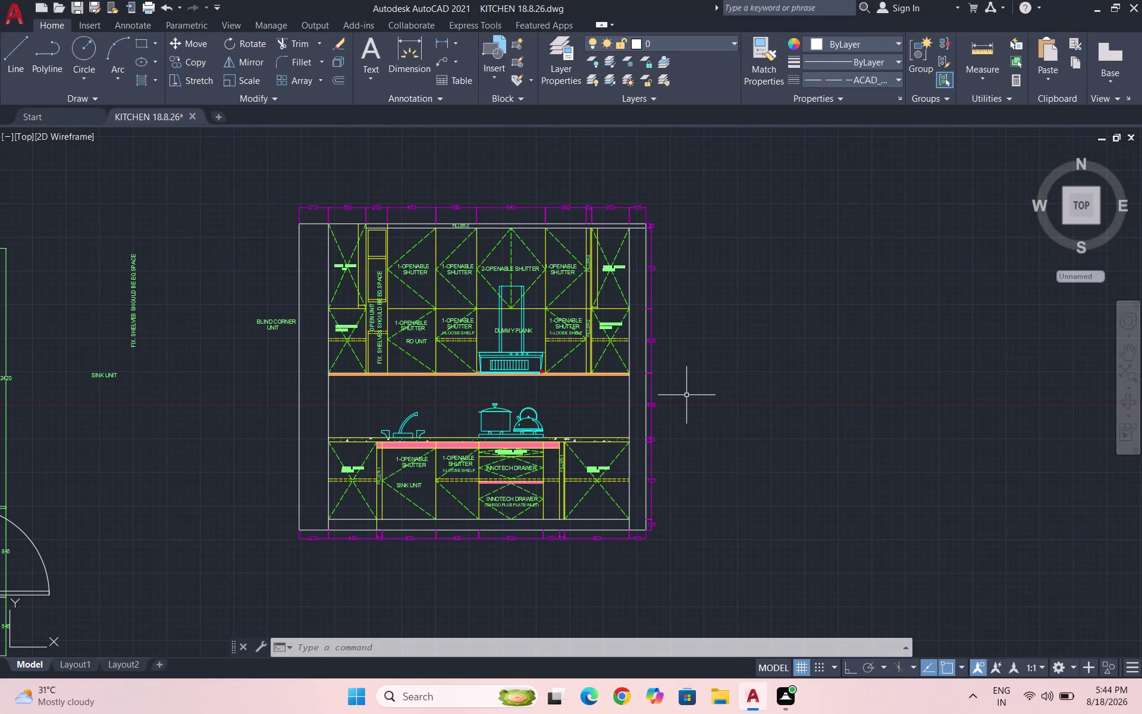
Replace the vertical shelf-spacing note's text with 'BPO - 2 TIER'.
scroll(up, 3)
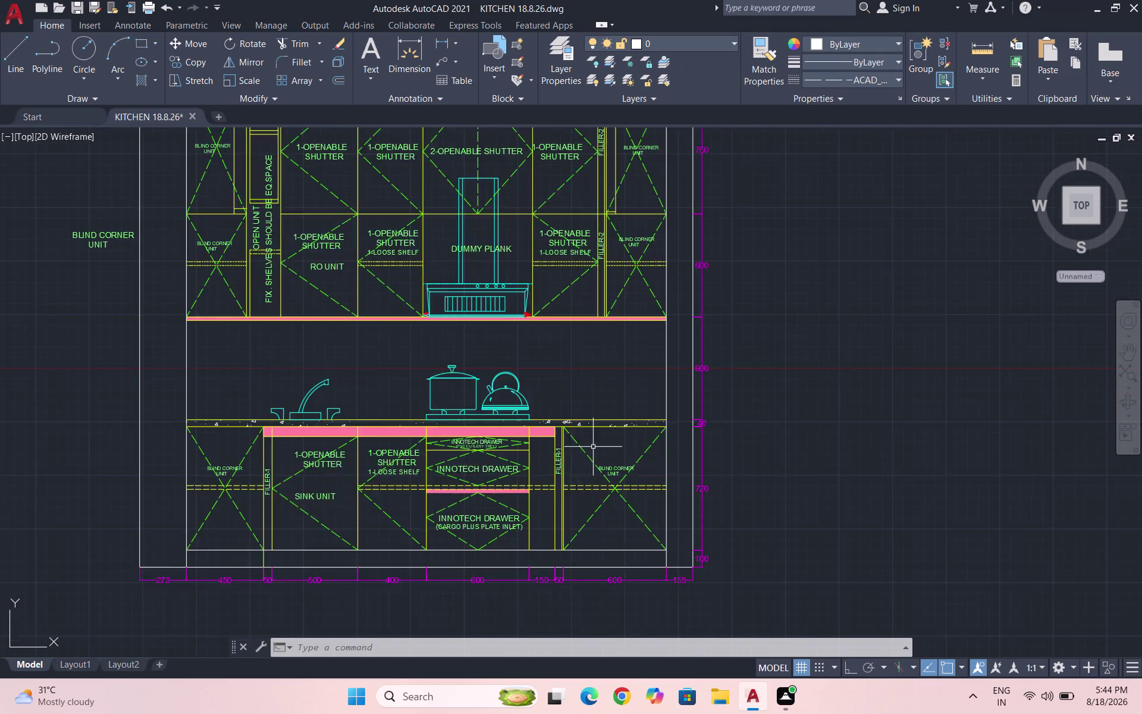
scroll(down, 3)
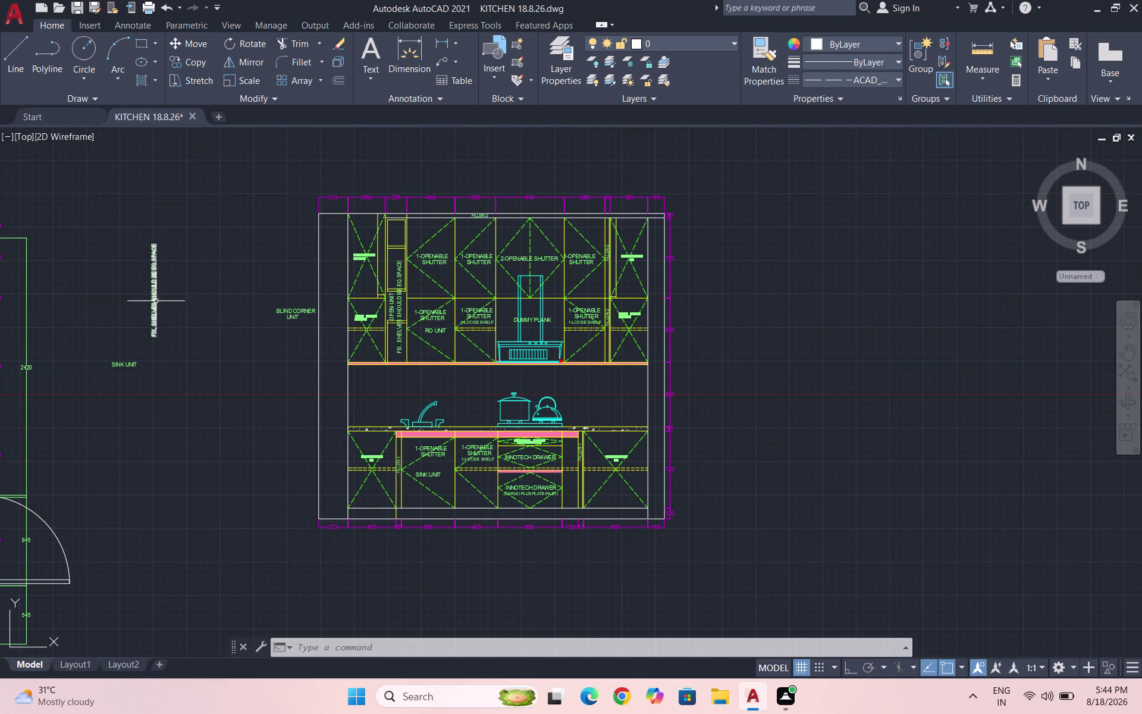
double_click(155, 300)
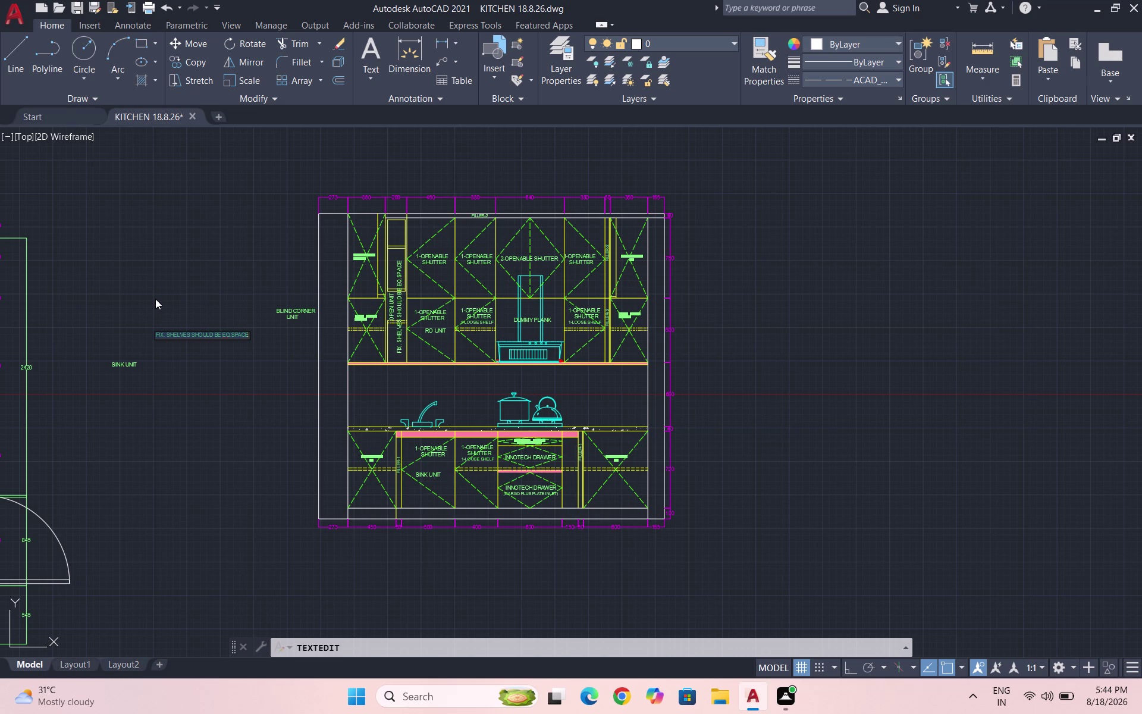
text(BPO)
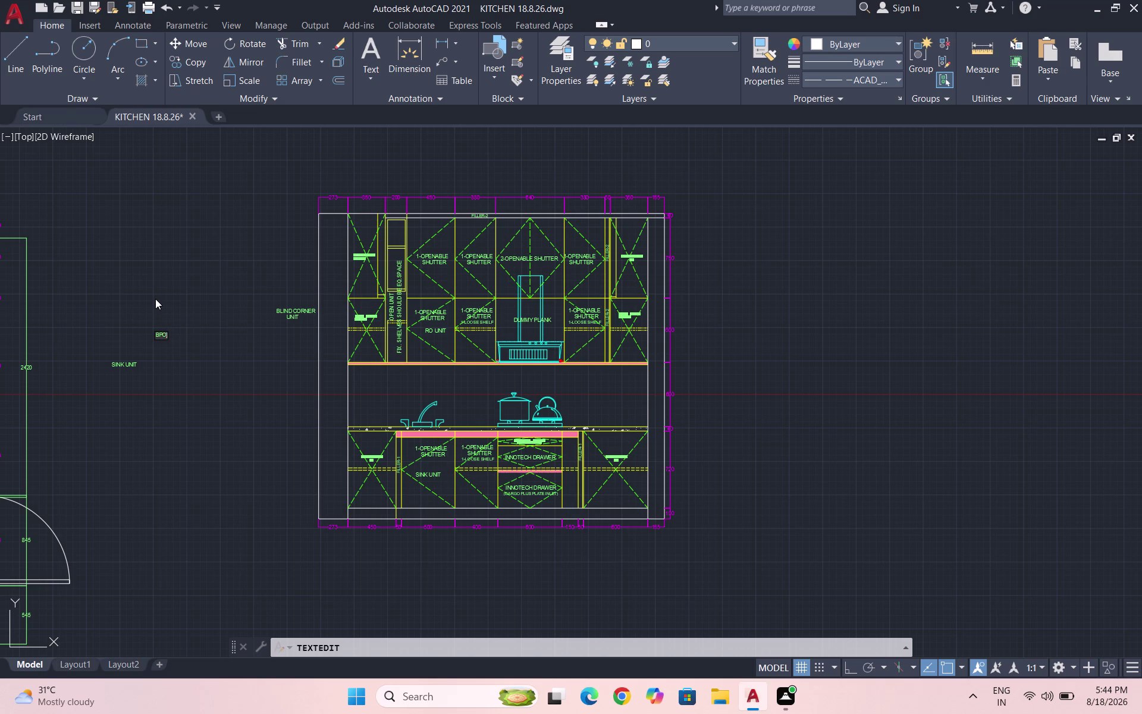
key(space)
text(- 2)
key(space)
text(TIER)
click(168, 362)
key(Escape)
Select the reworded note and start a COPY, then cancel it.
drag(173, 326, 160, 317)
click(122, 286)
text(C)
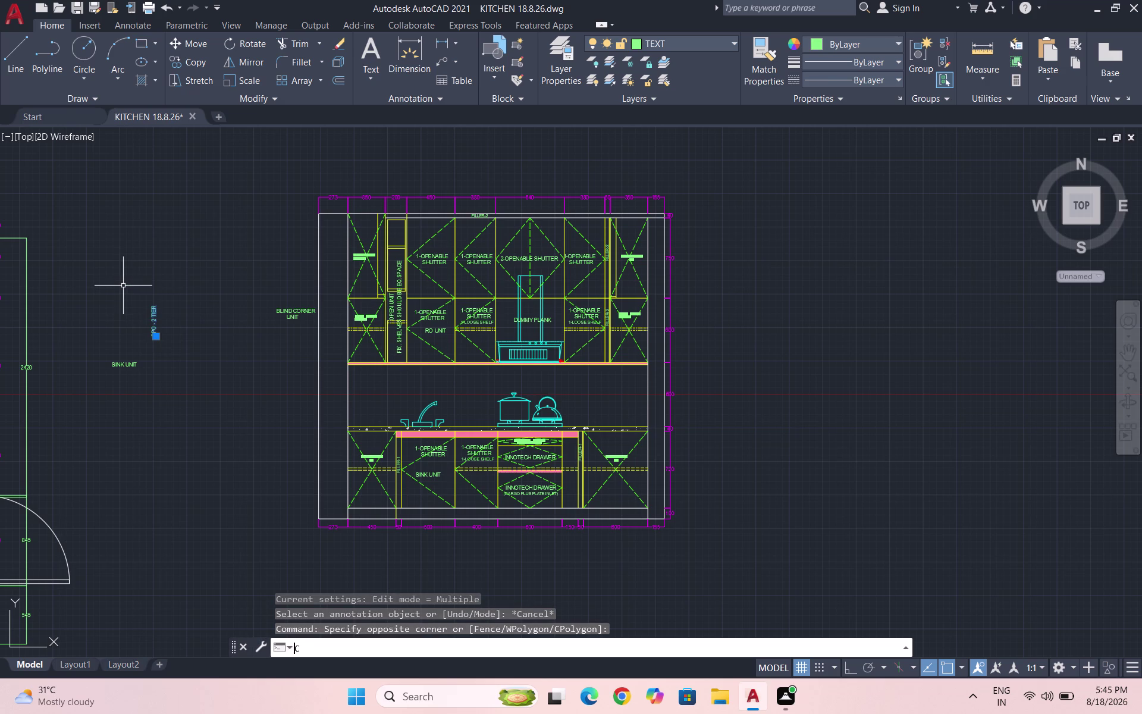
text(O)
key(Return)
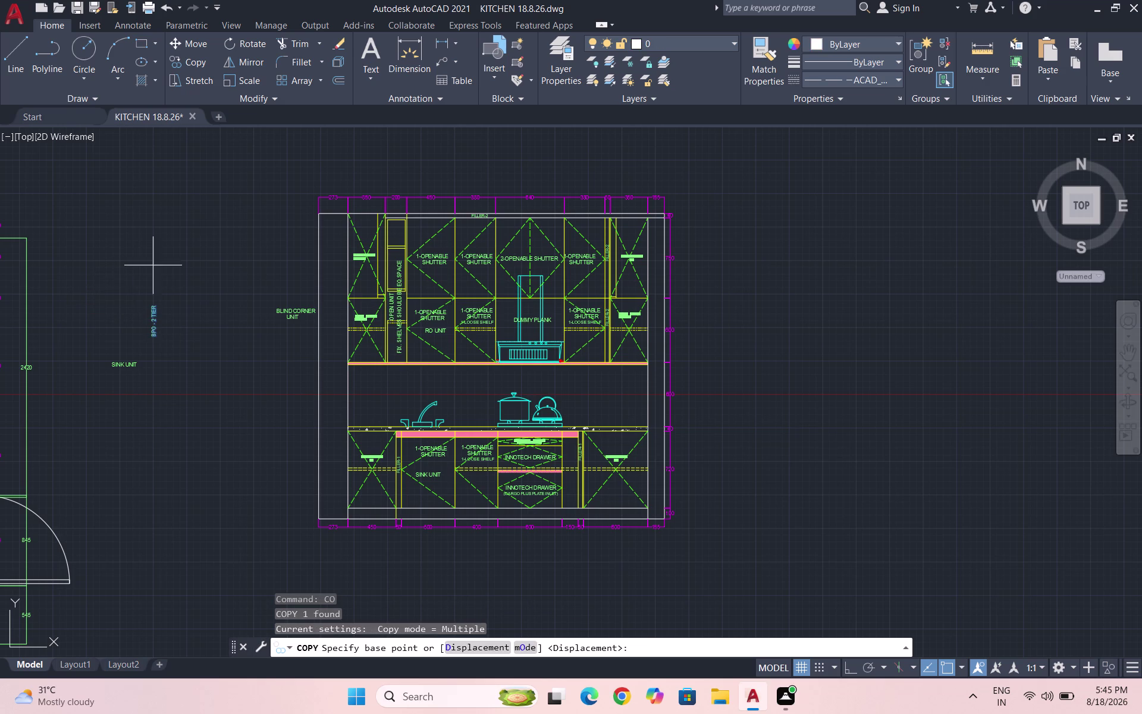
key(Escape)
key(Escape)
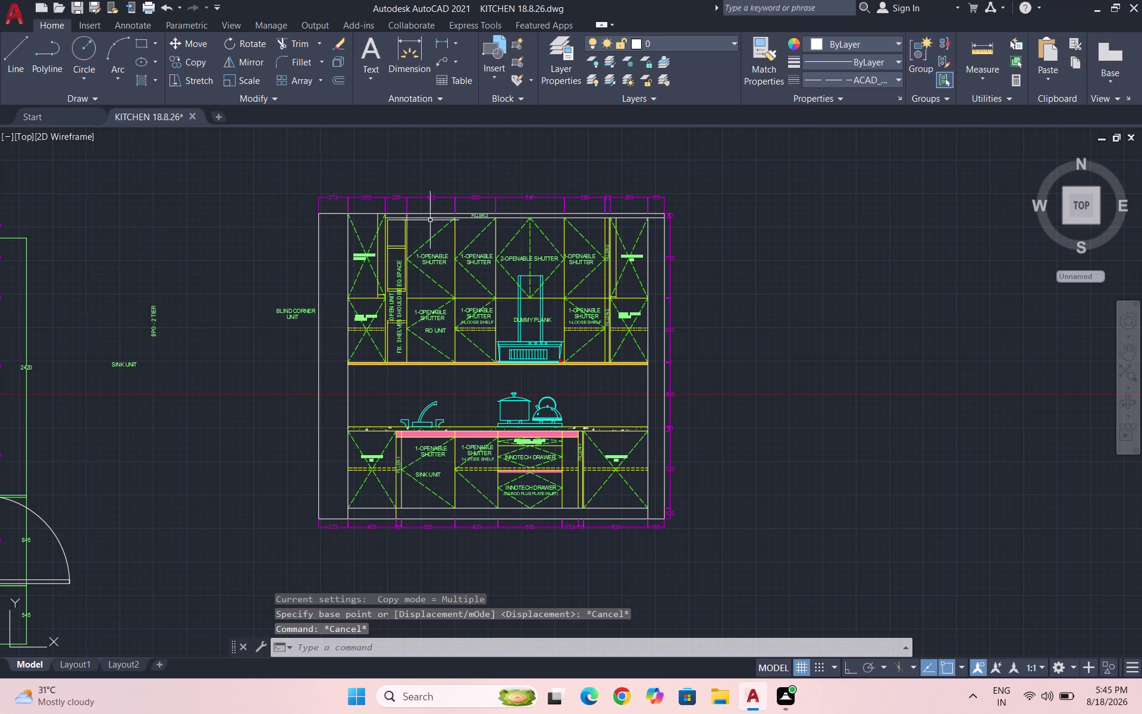
click(695, 42)
Make DOTS the current layer and start LINE, zoomed into the 150 gap.
click(683, 137)
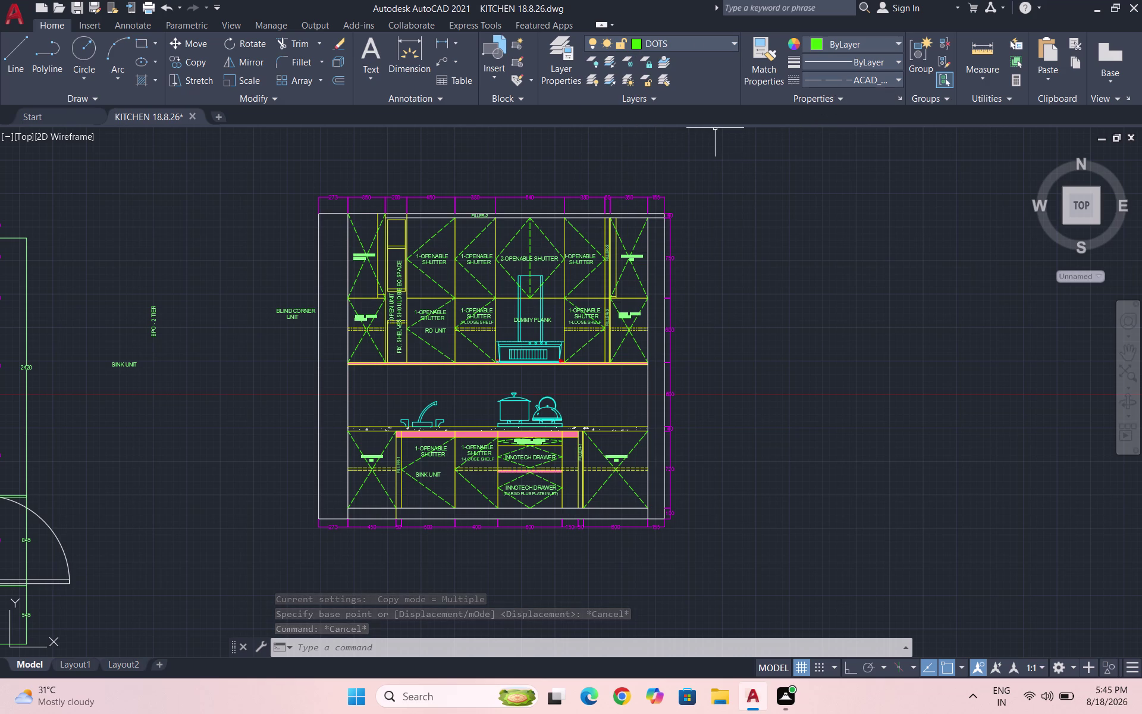
scroll(up, 3)
key(l)
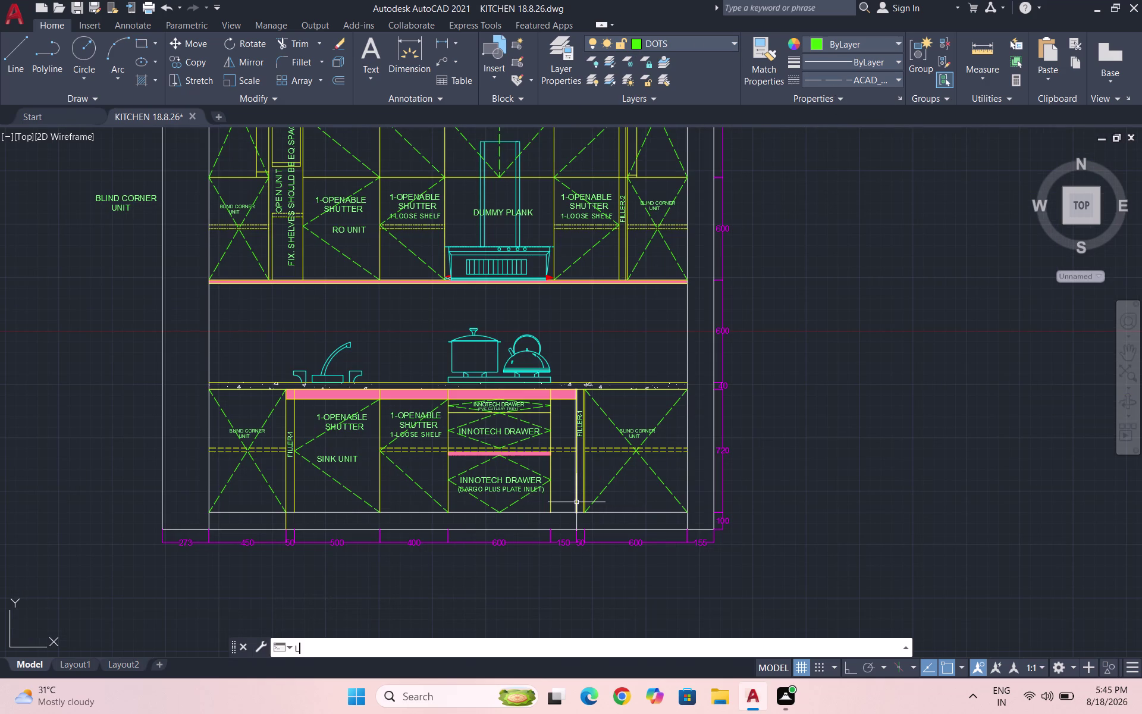
key(Return)
scroll(up, 3)
scroll(down, 3)
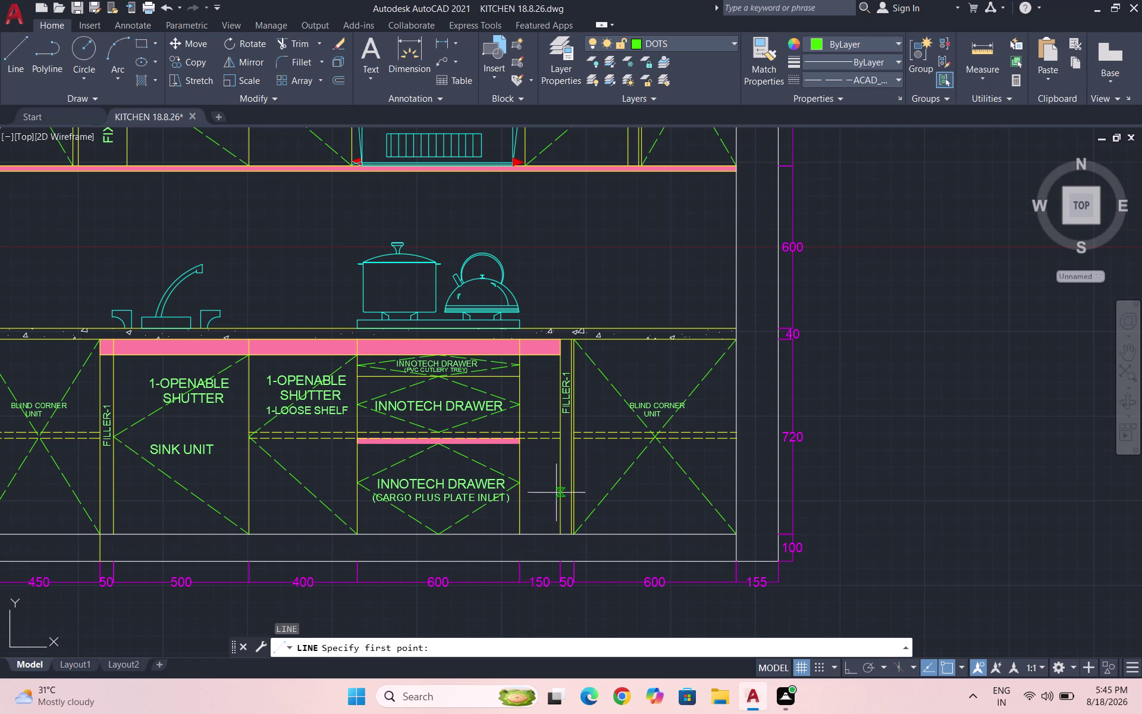
scroll(up, 3)
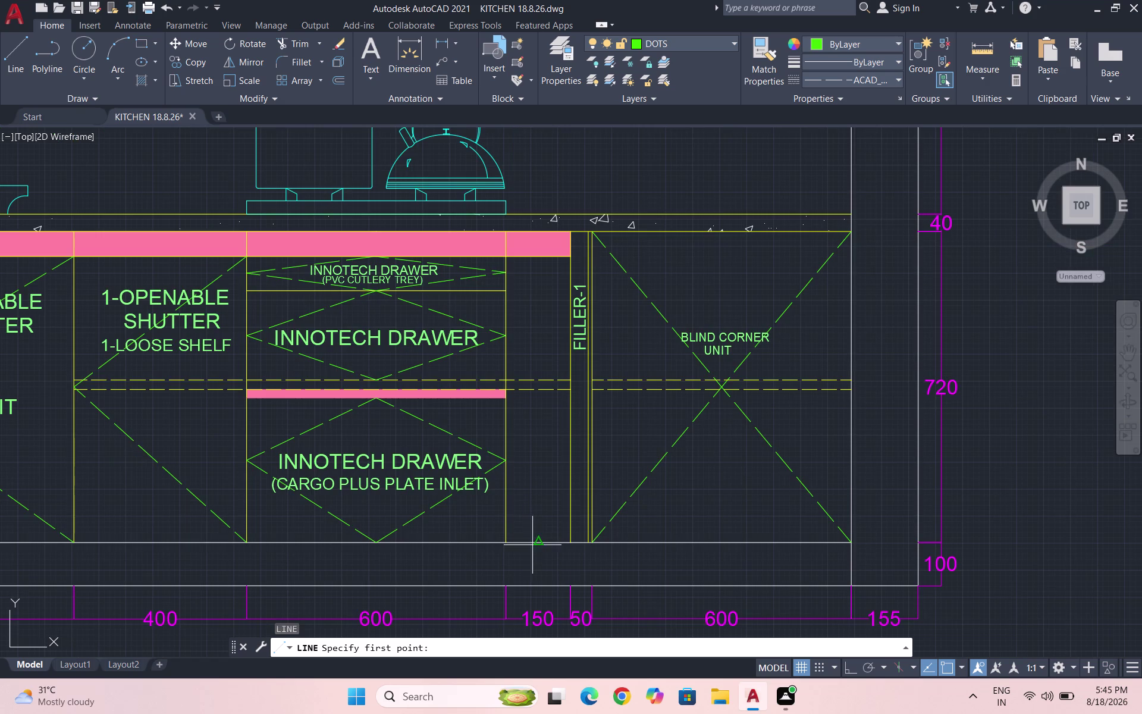
Draw the first diamond lines from the lower corner to the apex under the countertop.
click(536, 539)
scroll(up, 3)
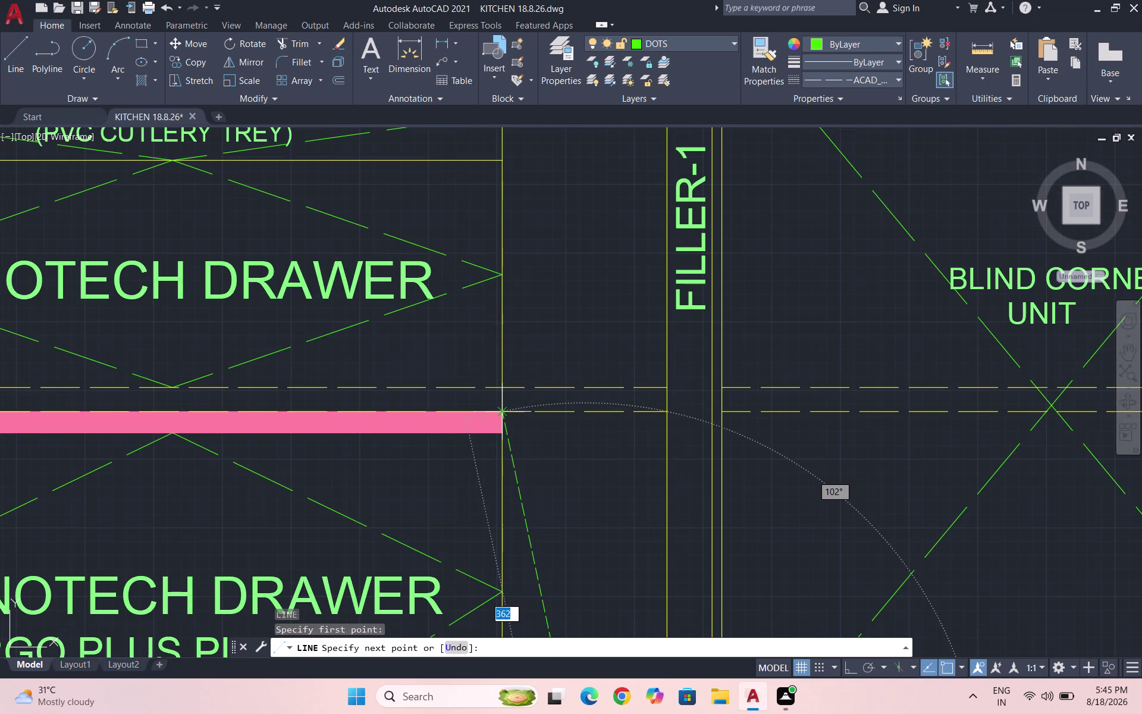
click(501, 399)
scroll(down, 3)
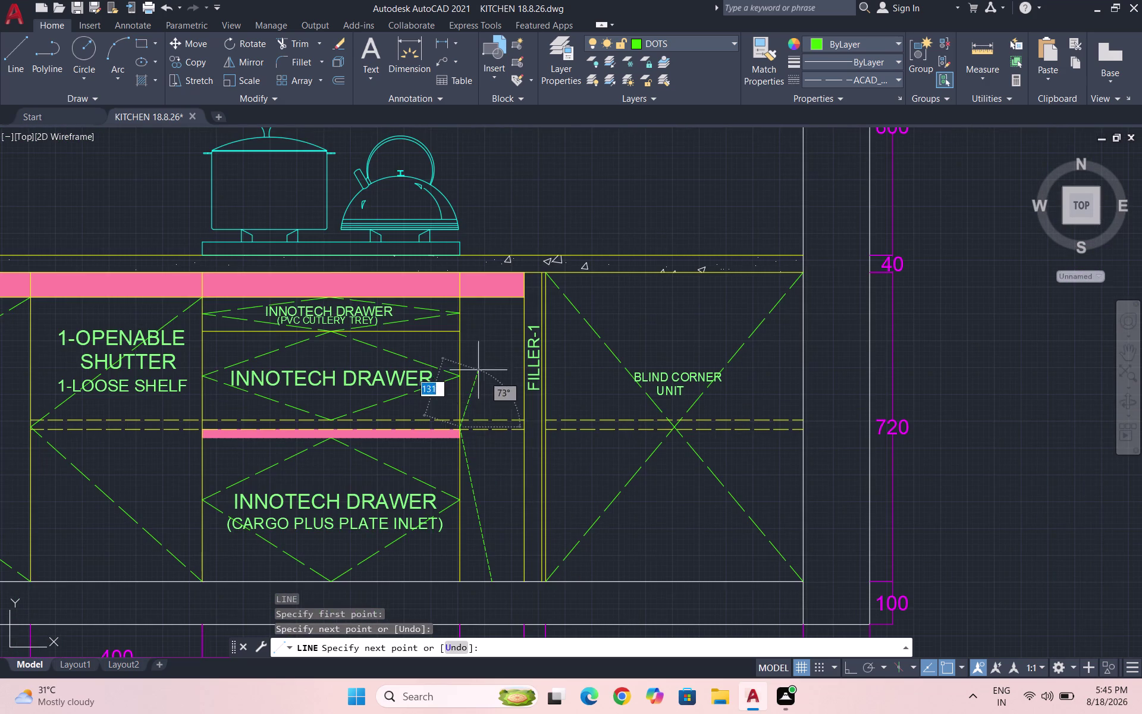
click(491, 296)
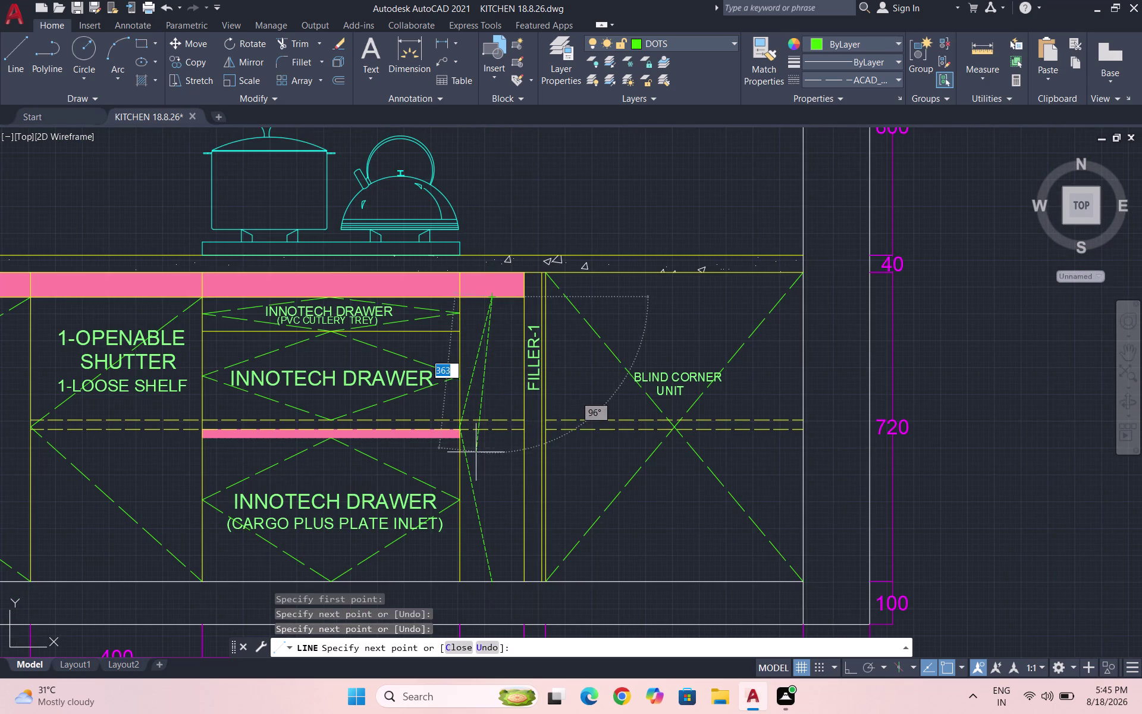
Finish the diamond with lines to Filler-1's edge and the bottom point.
scroll(up, 3)
scroll(up, 3)
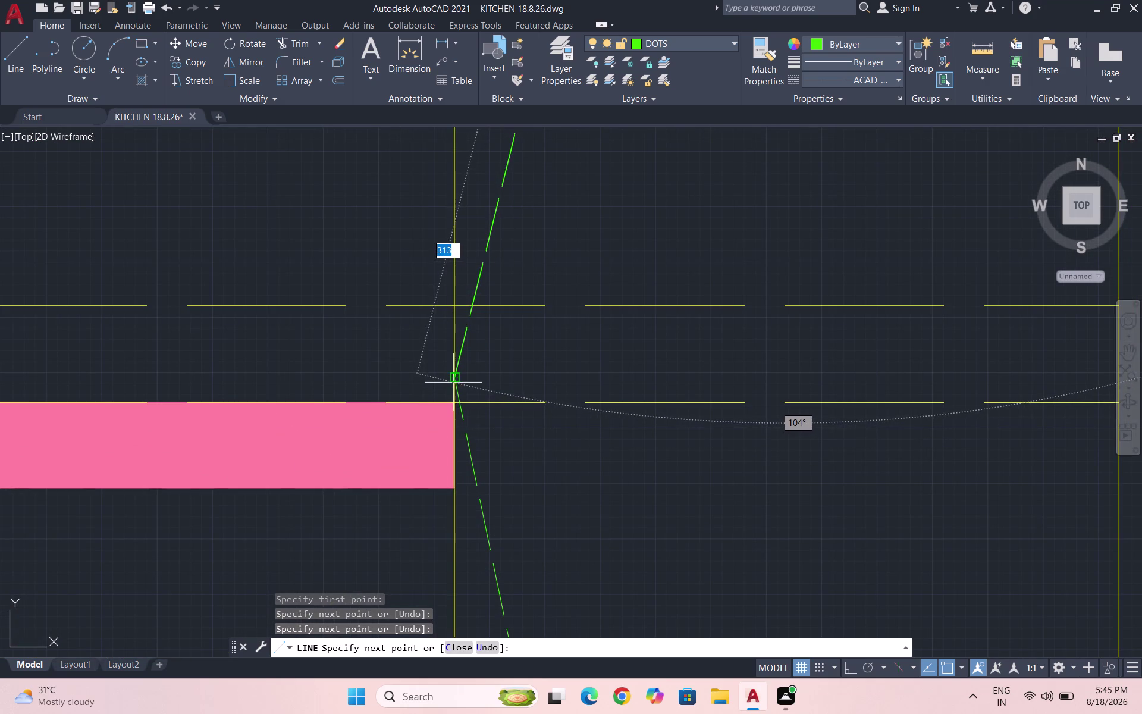
scroll(down, 3)
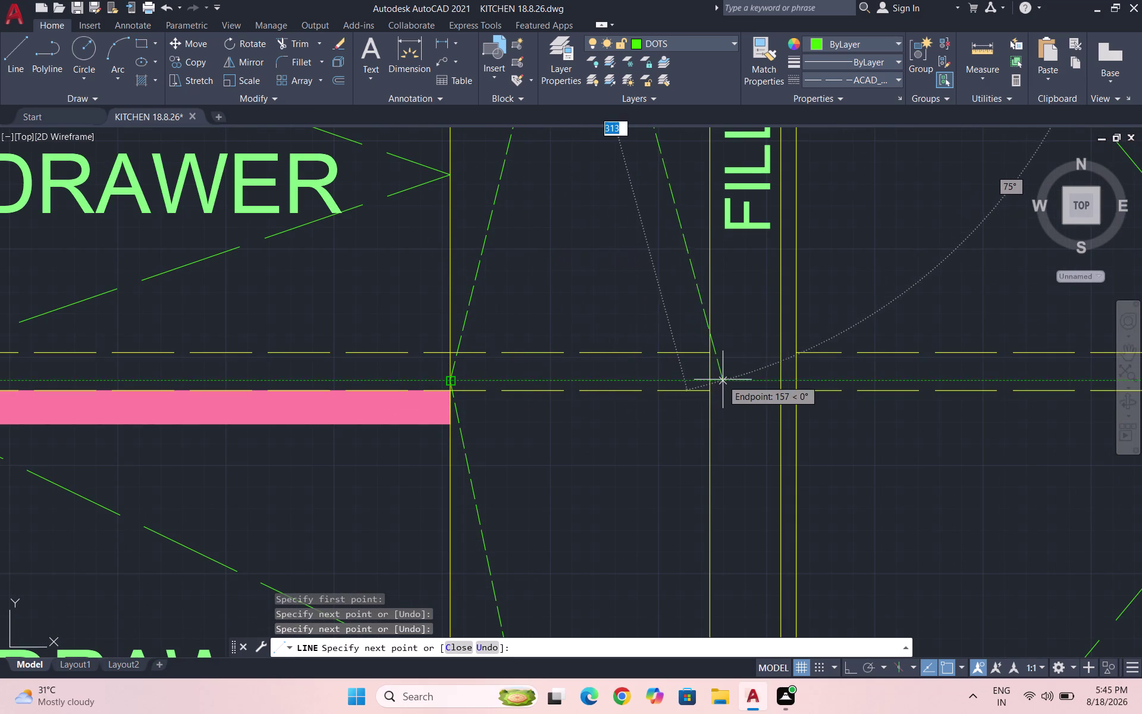
click(709, 381)
scroll(down, 3)
scroll(up, 3)
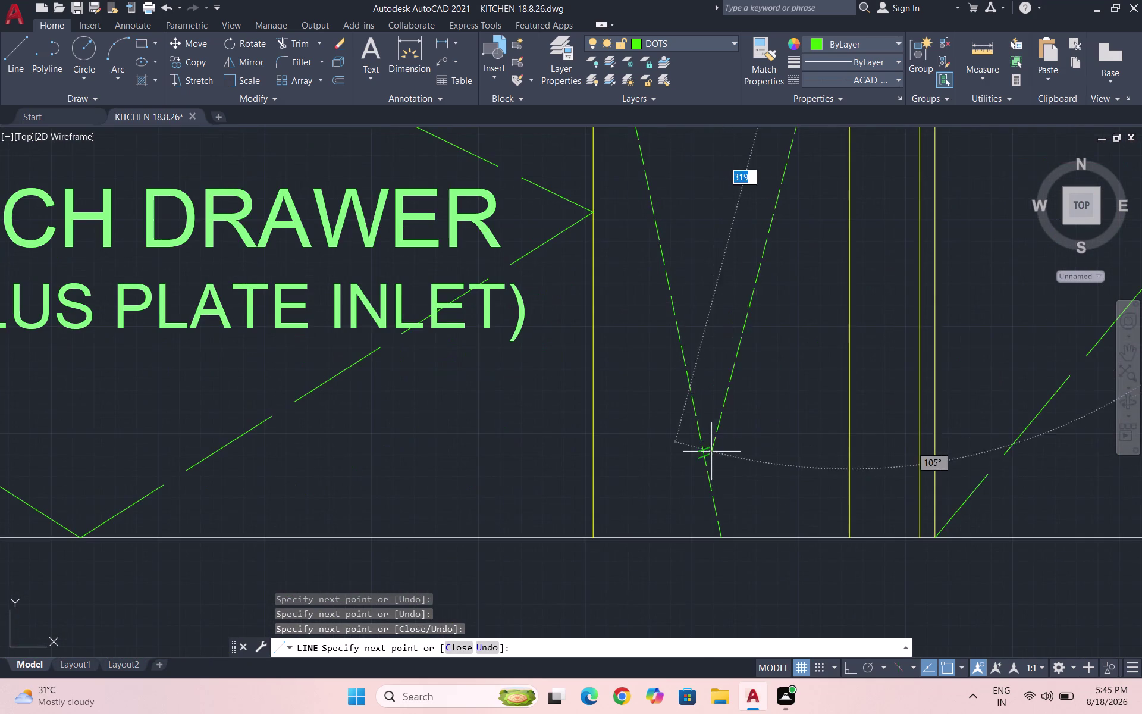
click(724, 537)
key(Escape)
Window-select the lower and upper diamond lines, all four together.
drag(760, 462, 748, 454)
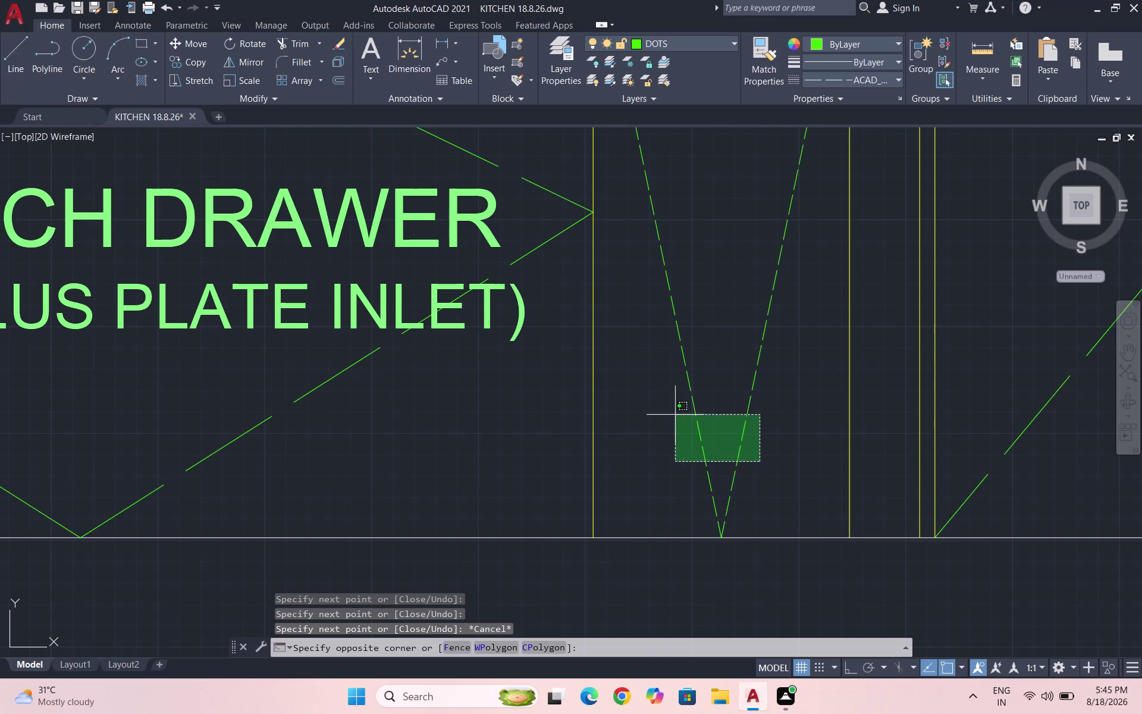
click(671, 412)
scroll(down, 3)
scroll(up, 3)
drag(704, 244, 690, 242)
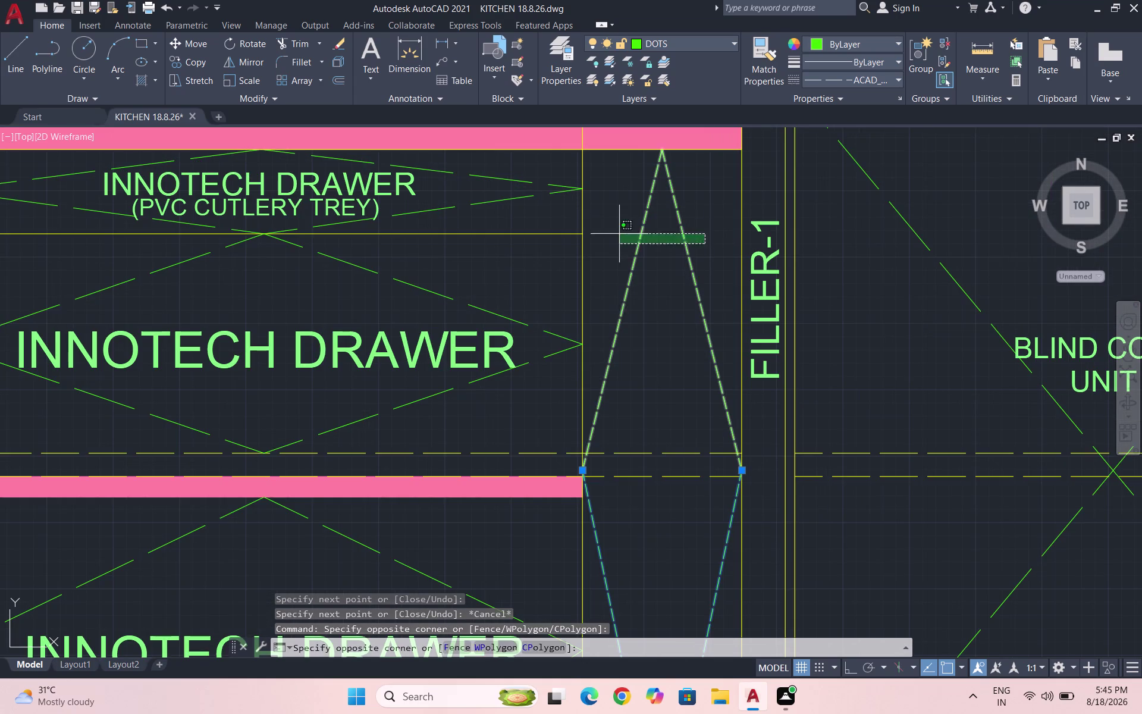
click(616, 233)
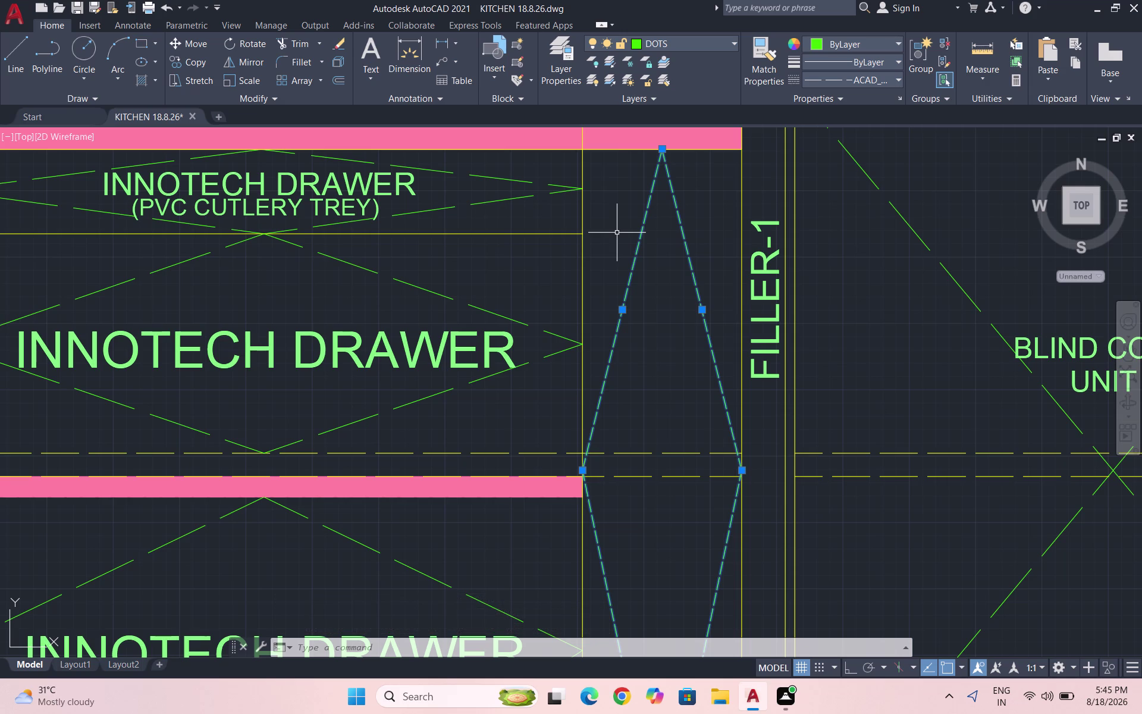
Set the four diamond lines' linetype scale to 5 in Properties, then save the drawing.
text(PR)
key(Return)
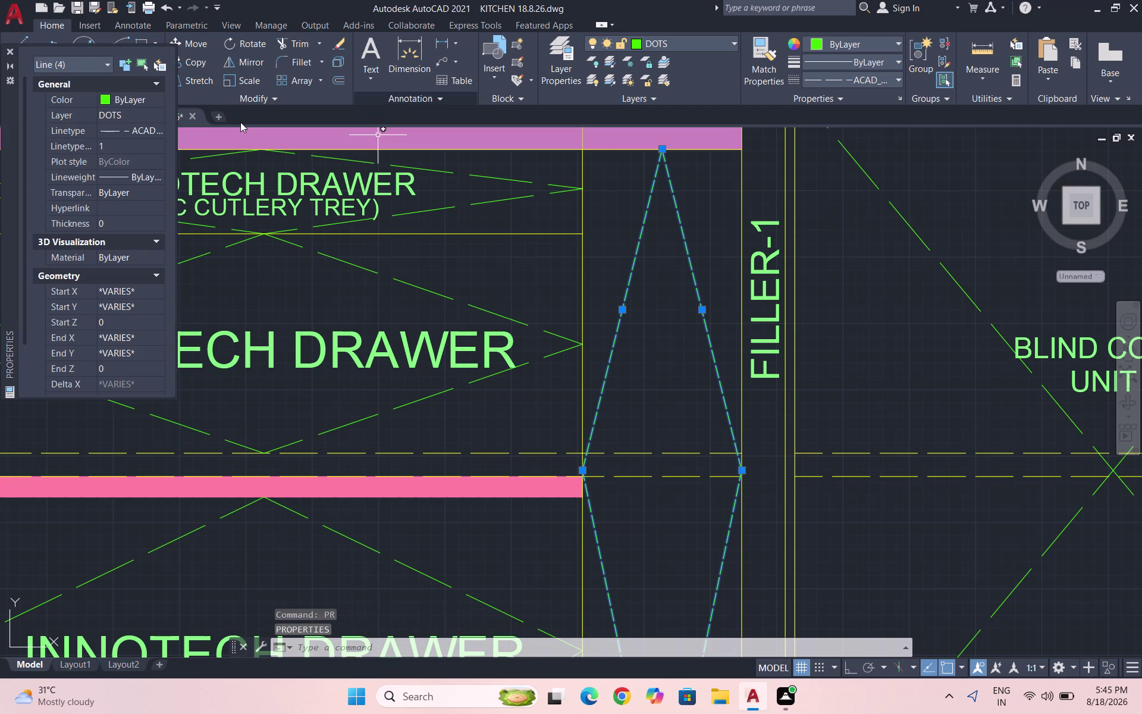
click(112, 140)
key(5)
key(Return)
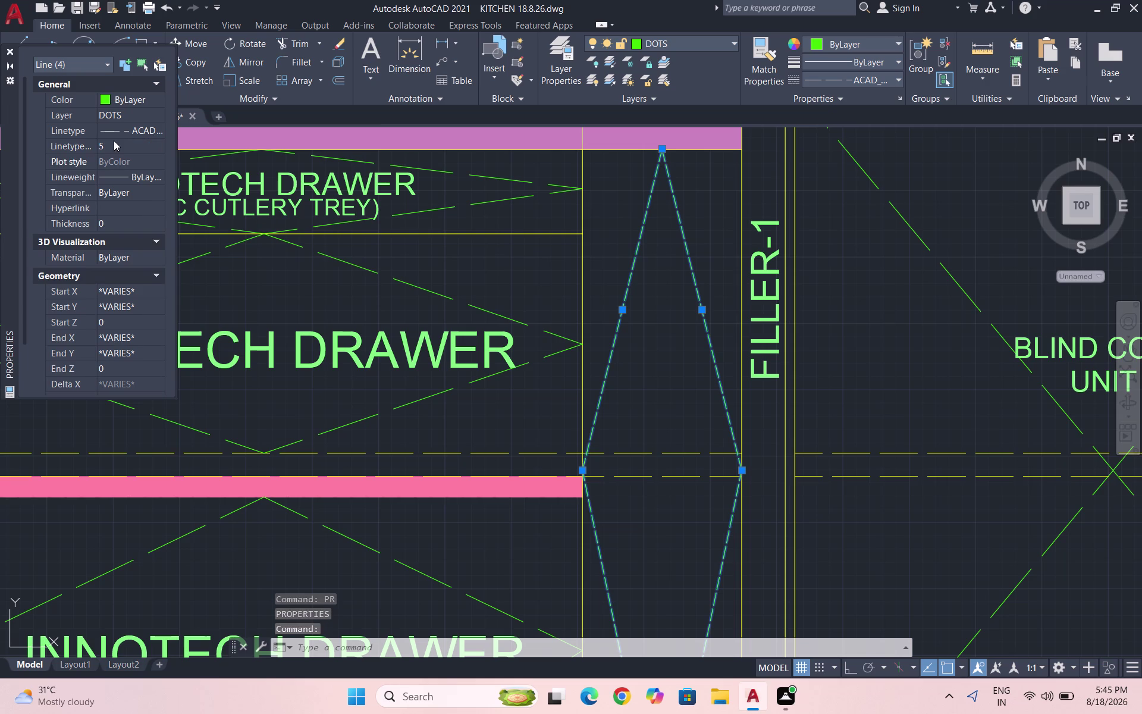
click(8, 47)
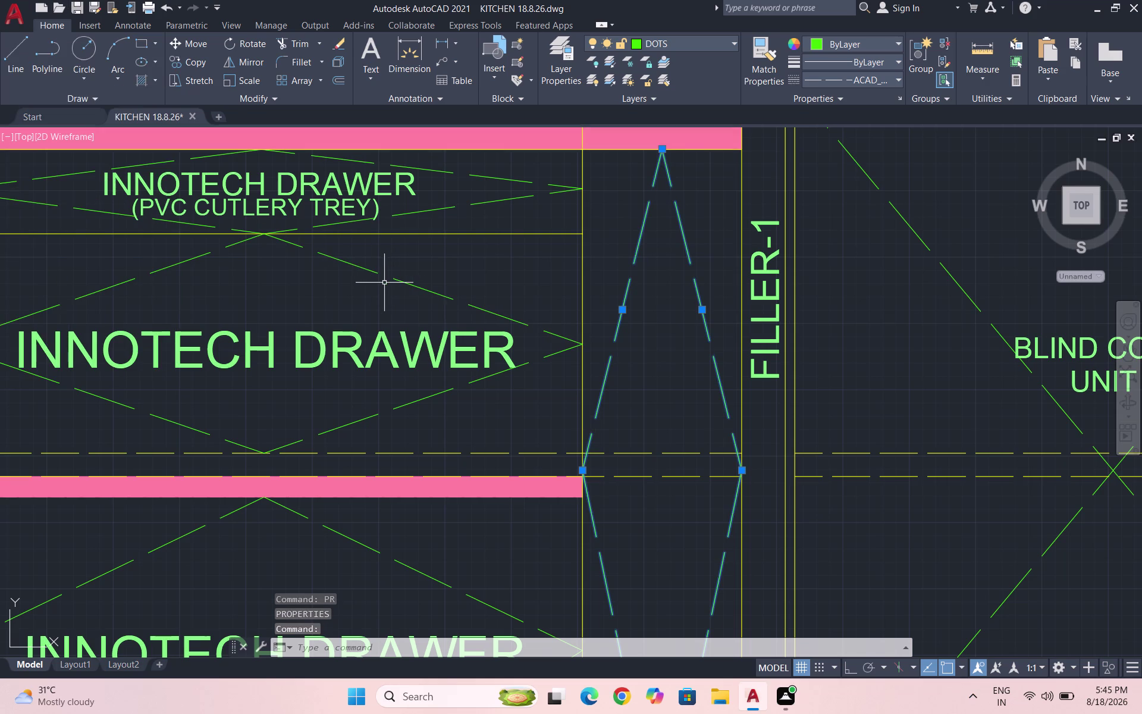
key(Escape)
scroll(down, 3)
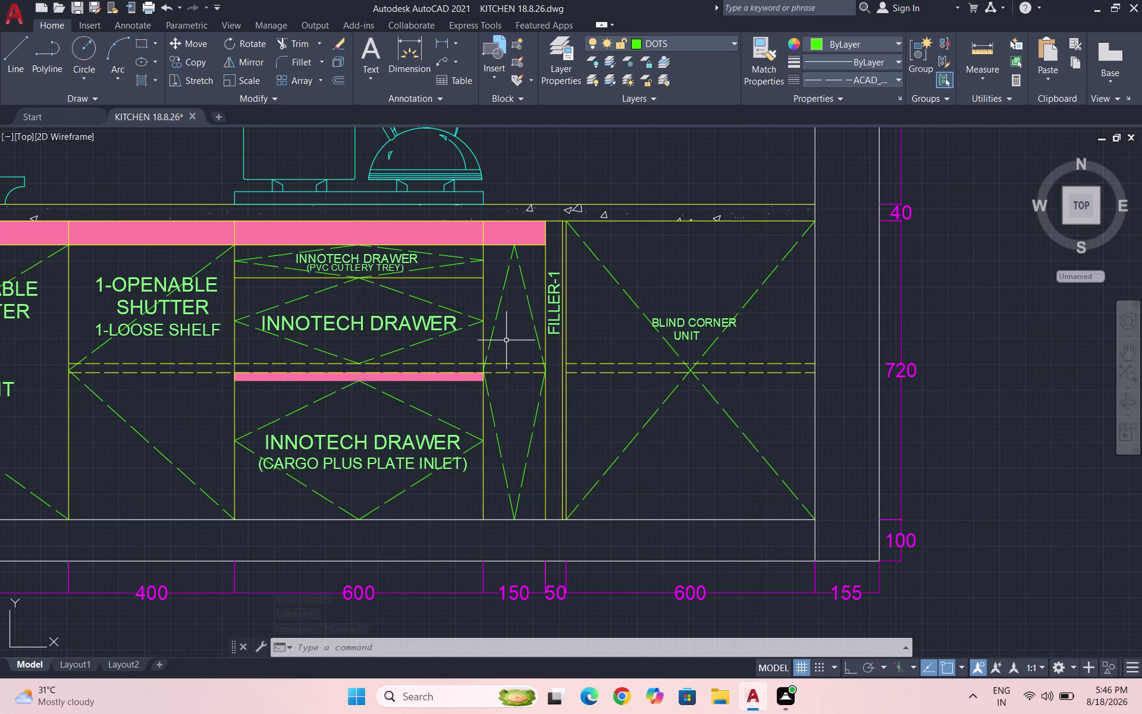
key(ctrl+s)
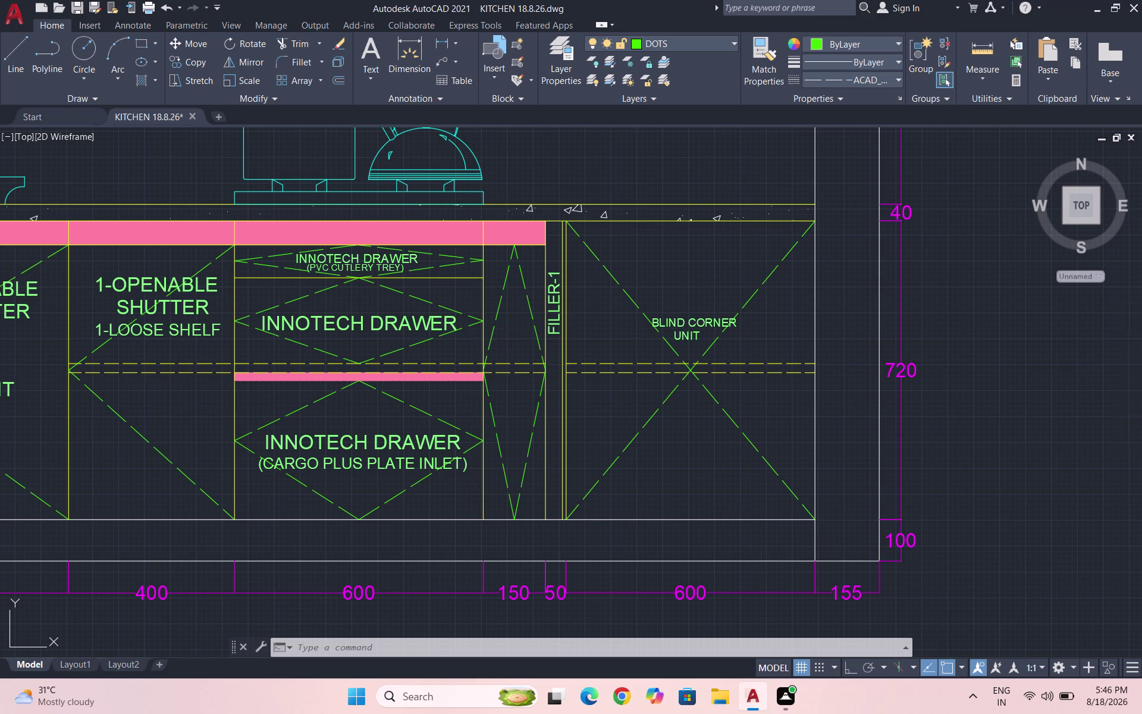
Copy the 'BPO - 2 TIER' label into the narrow base unit beside the drawers.
scroll(down, 3)
scroll(down, 3)
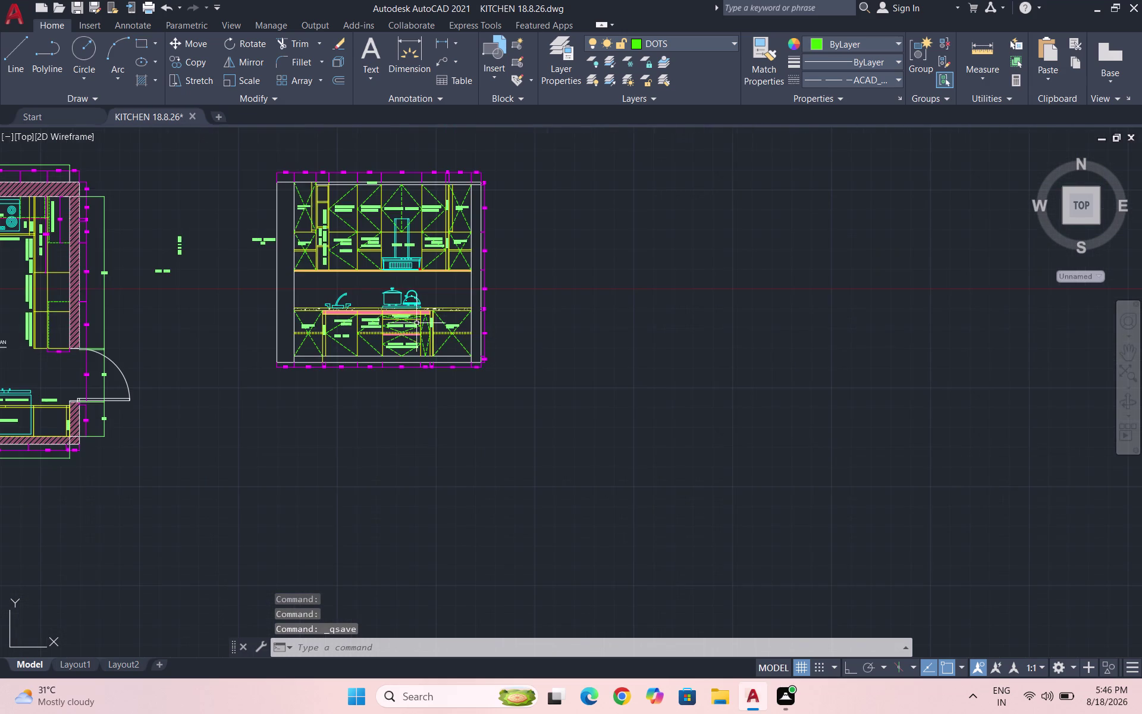
scroll(up, 3)
drag(227, 281, 213, 265)
click(164, 237)
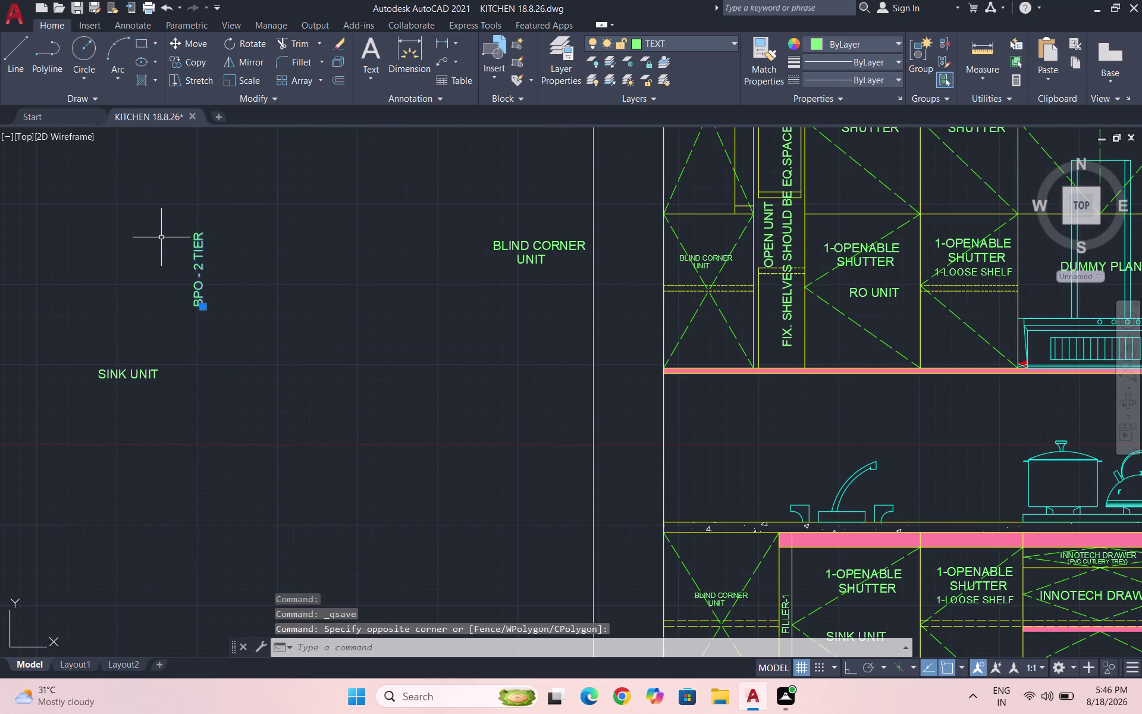
text(CO)
key(Return)
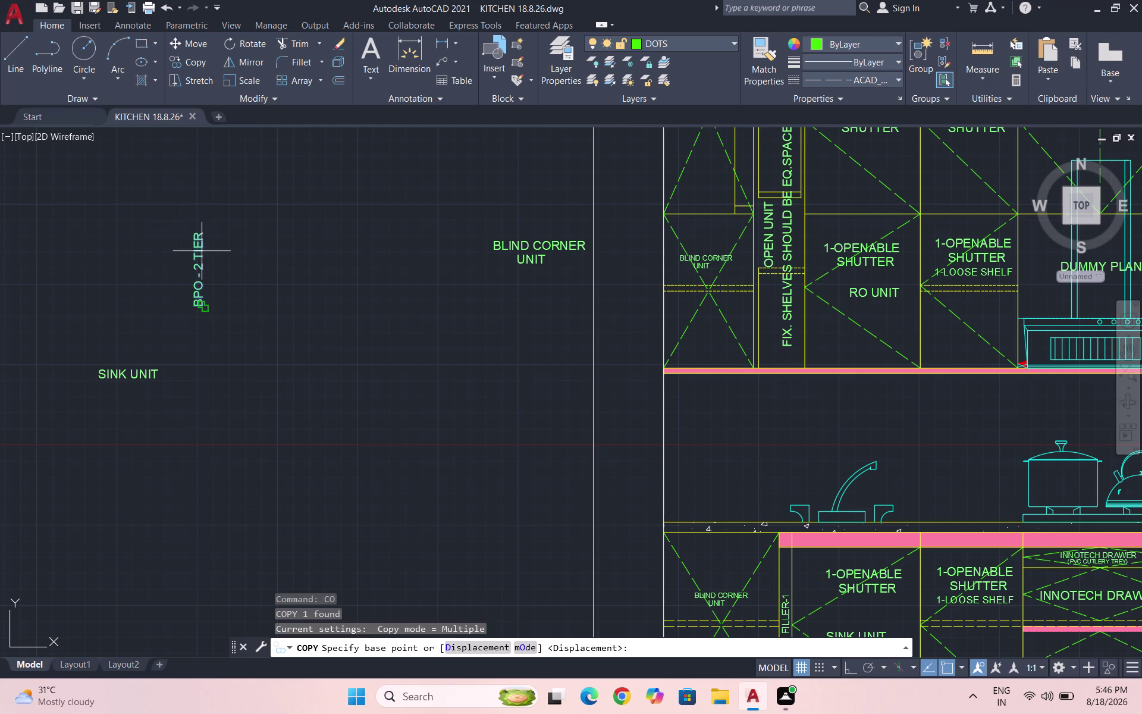
click(205, 249)
scroll(down, 3)
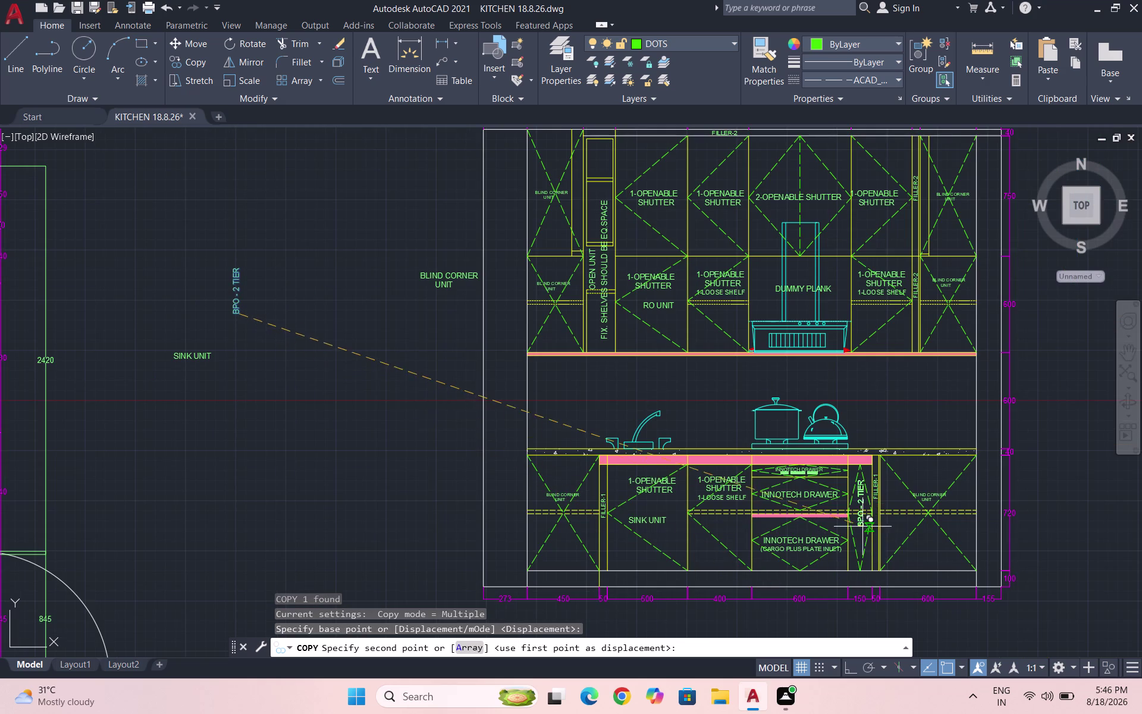
scroll(up, 3)
click(856, 553)
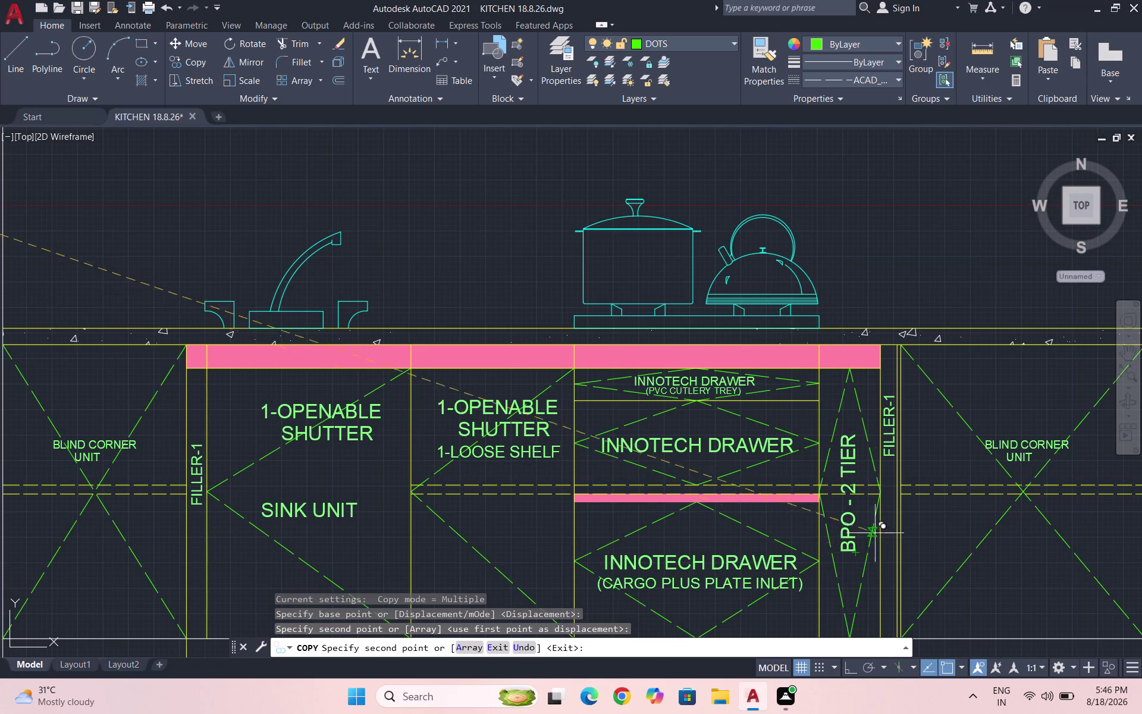
key(Escape)
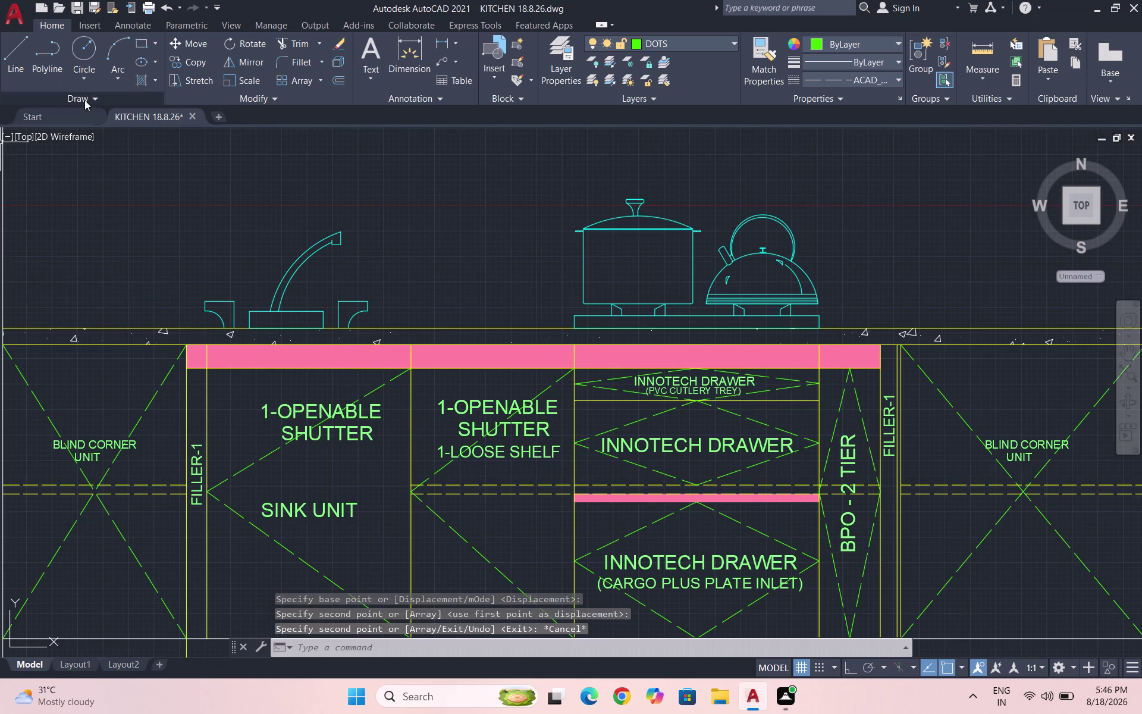
Save the drawing and bring up the Layer Properties list.
scroll(down, 3)
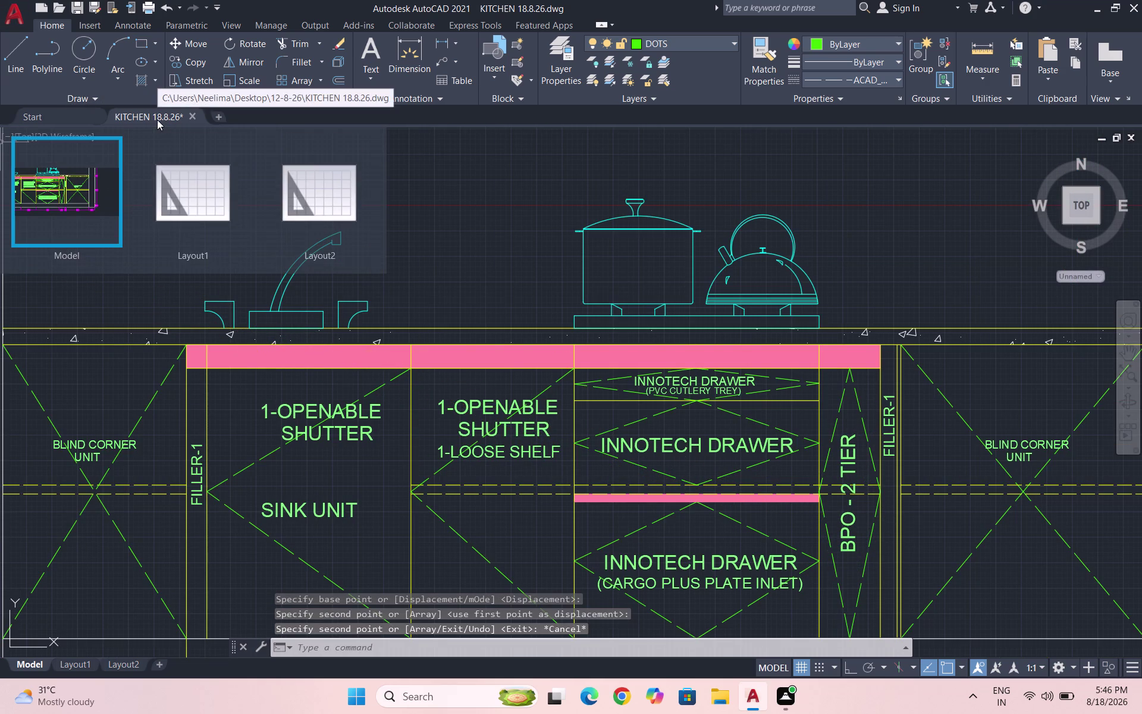
scroll(down, 3)
scroll(down, 3)
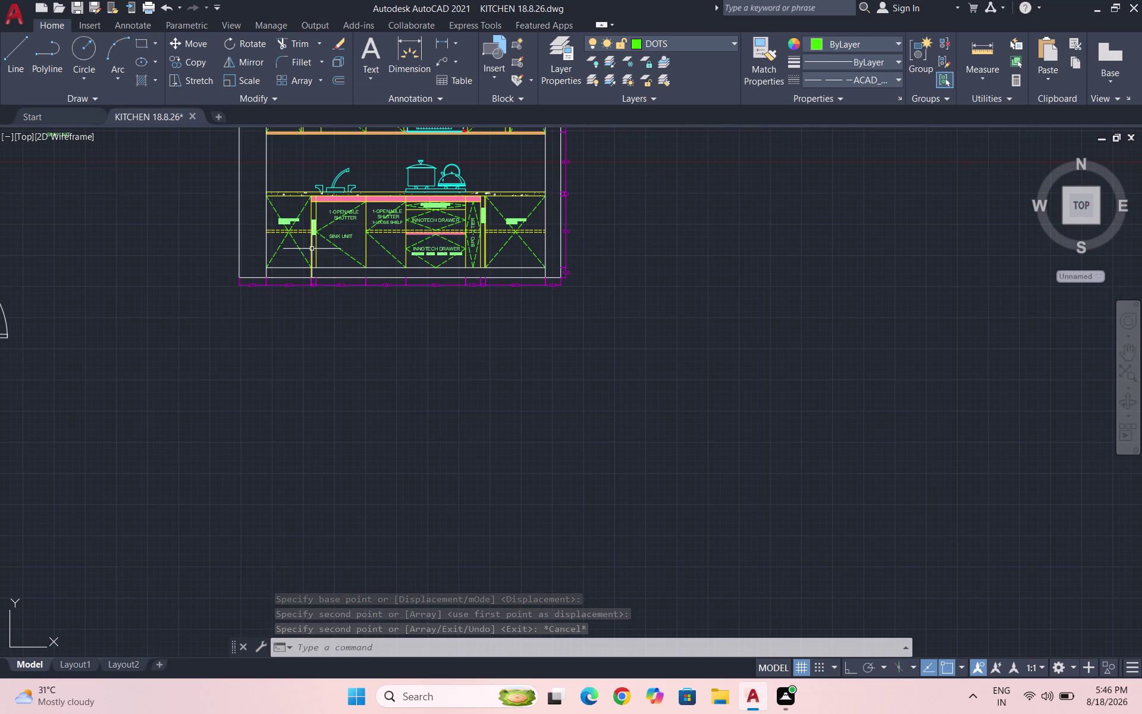
key(ctrl+s)
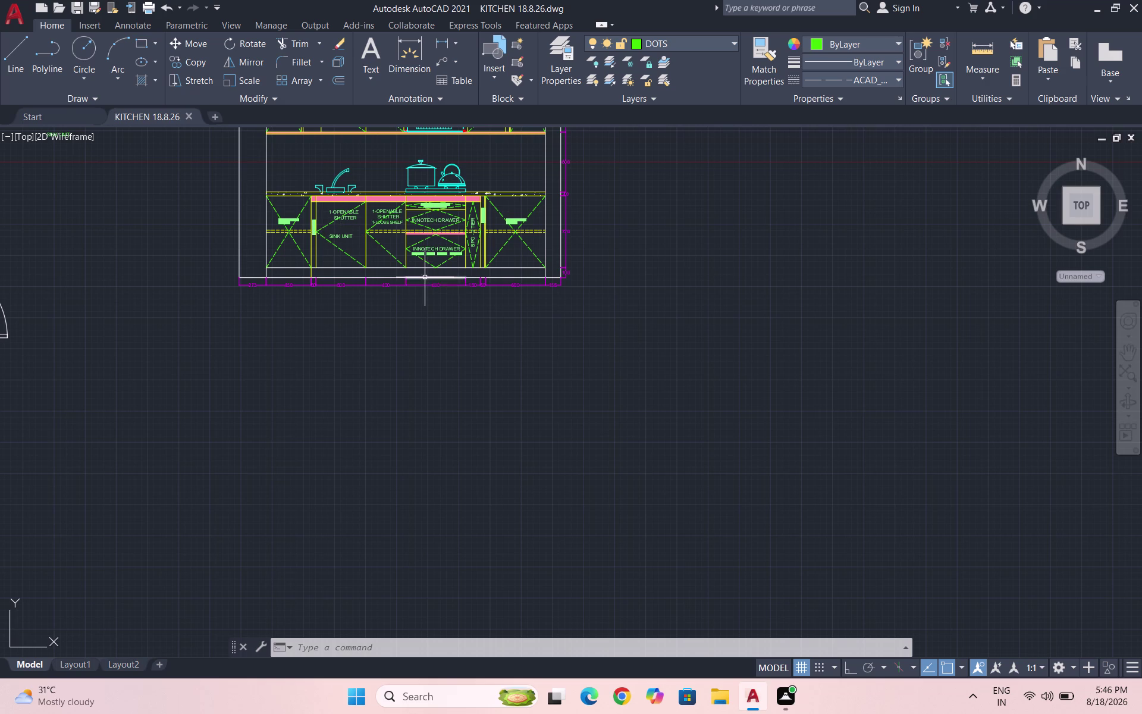
scroll(down, 3)
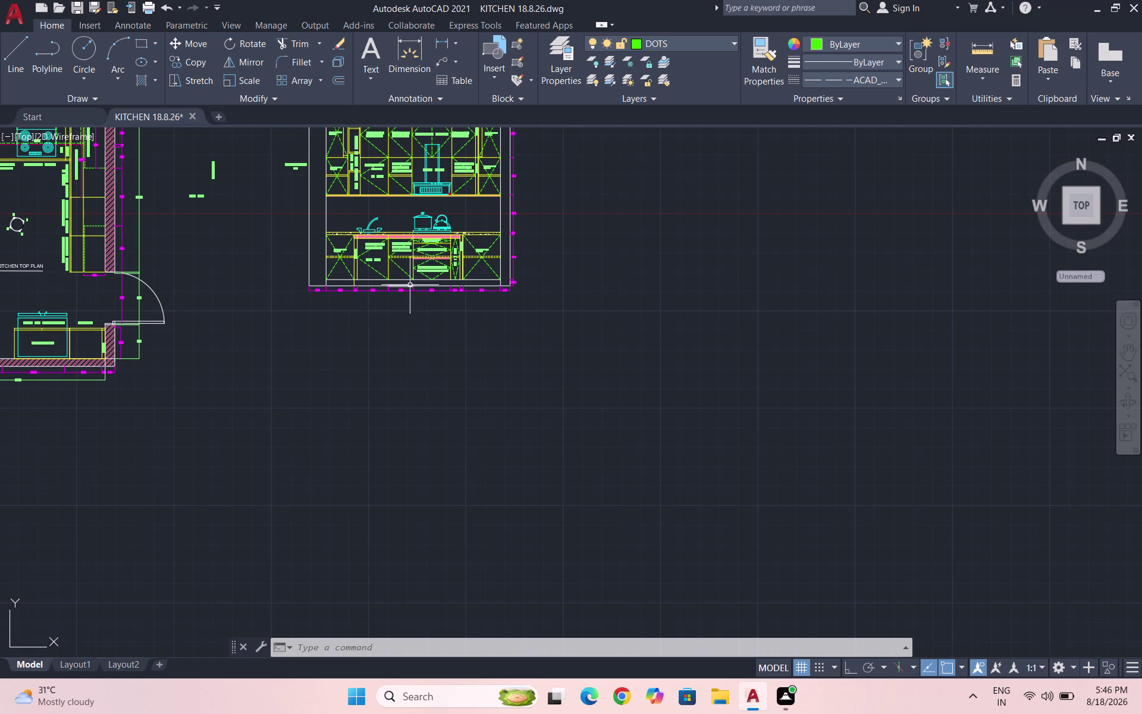
scroll(down, 3)
scroll(up, 3)
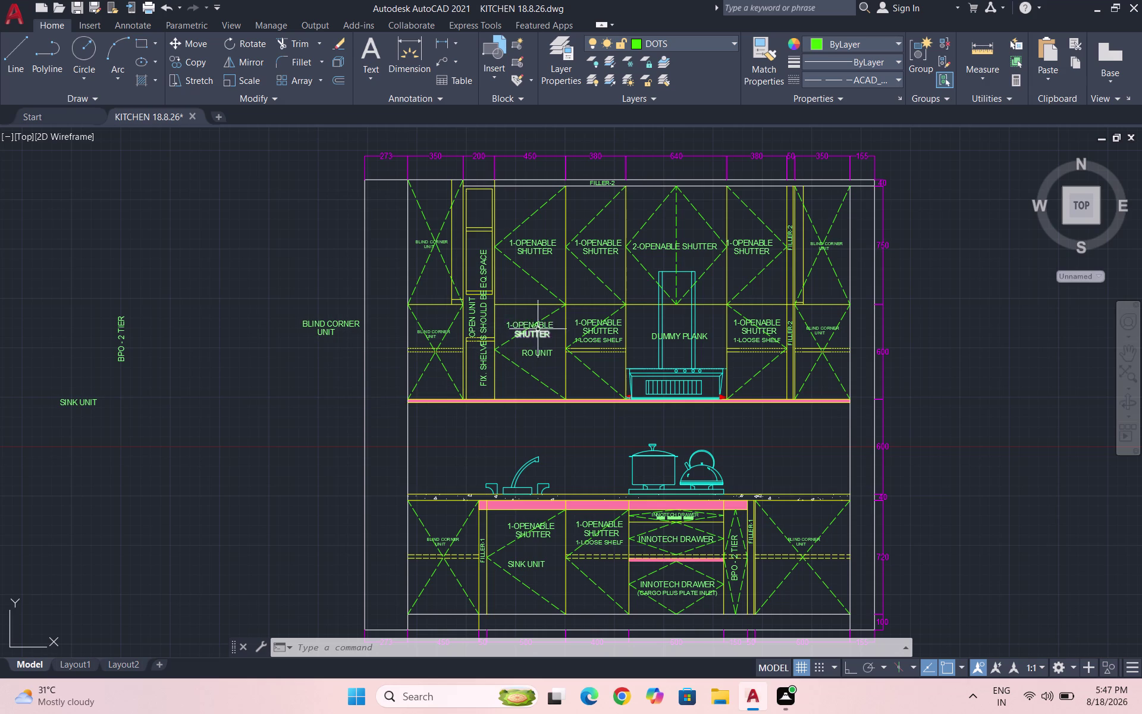
scroll(down, 3)
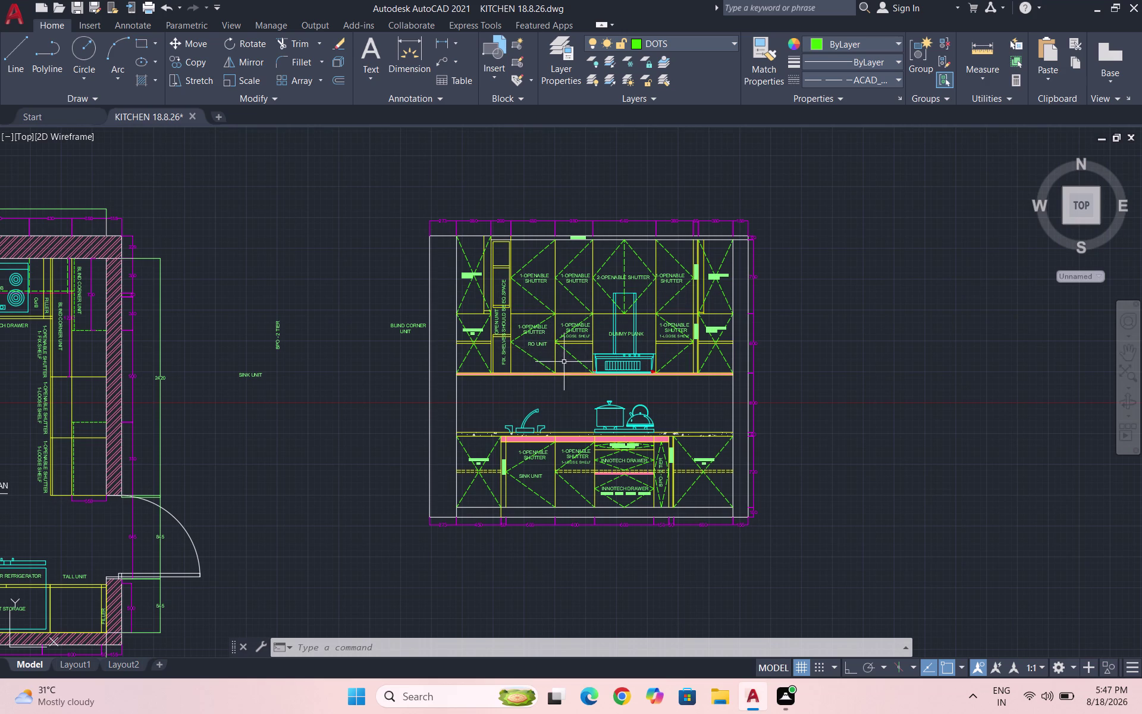
key(ctrl+s)
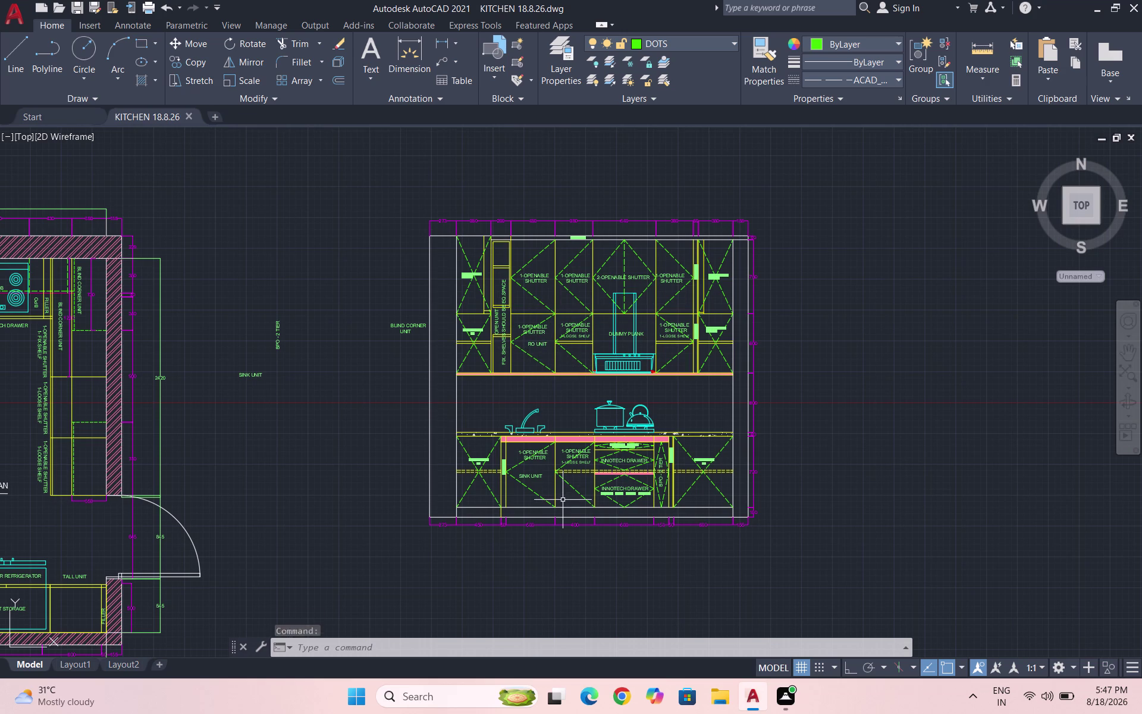
click(561, 61)
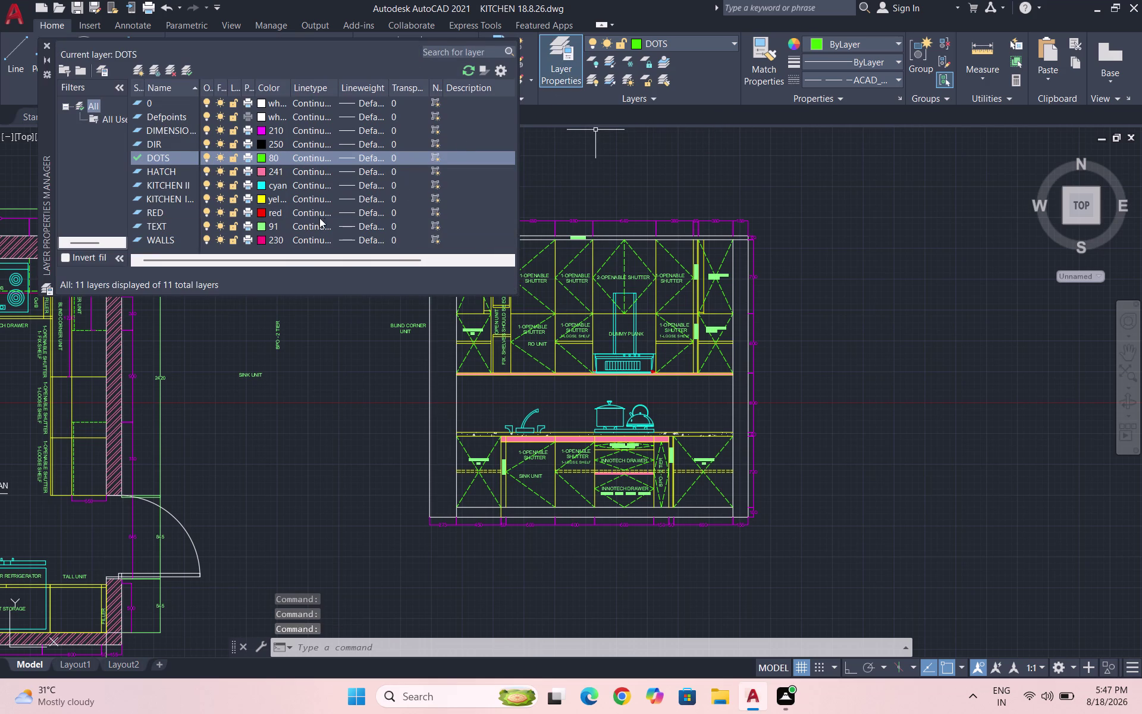
Add a twelfth layer named IMP and open its Color selector.
scroll(down, 3)
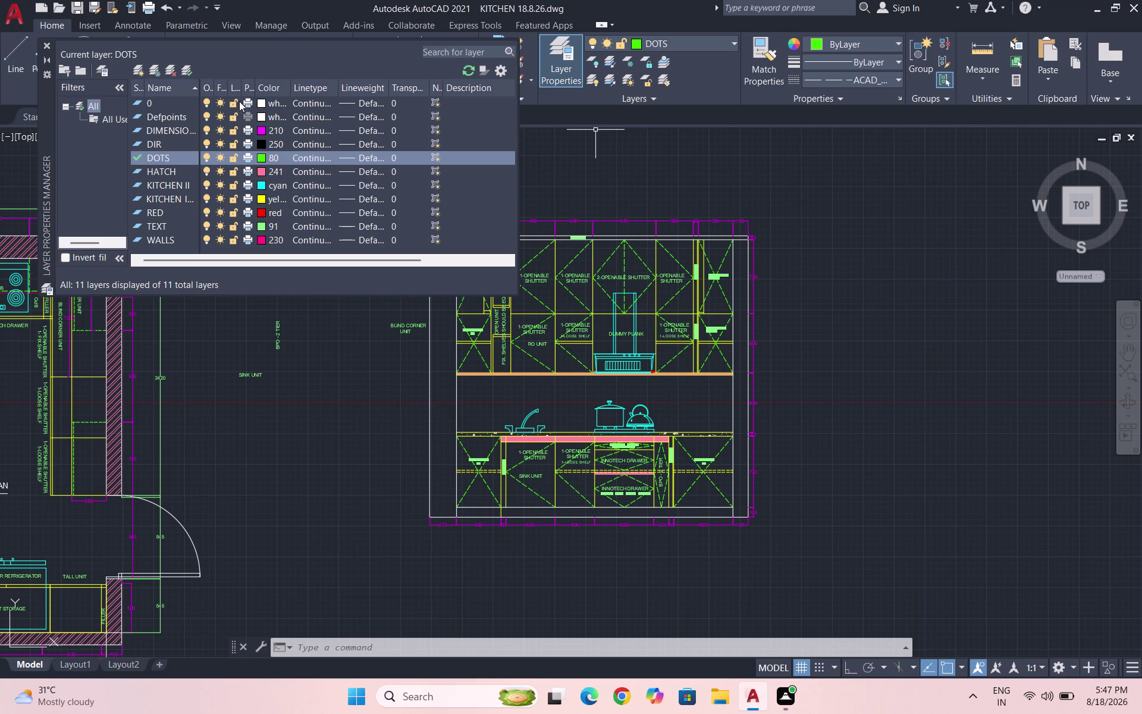
scroll(down, 3)
scroll(up, 3)
scroll(up, 3)
click(138, 69)
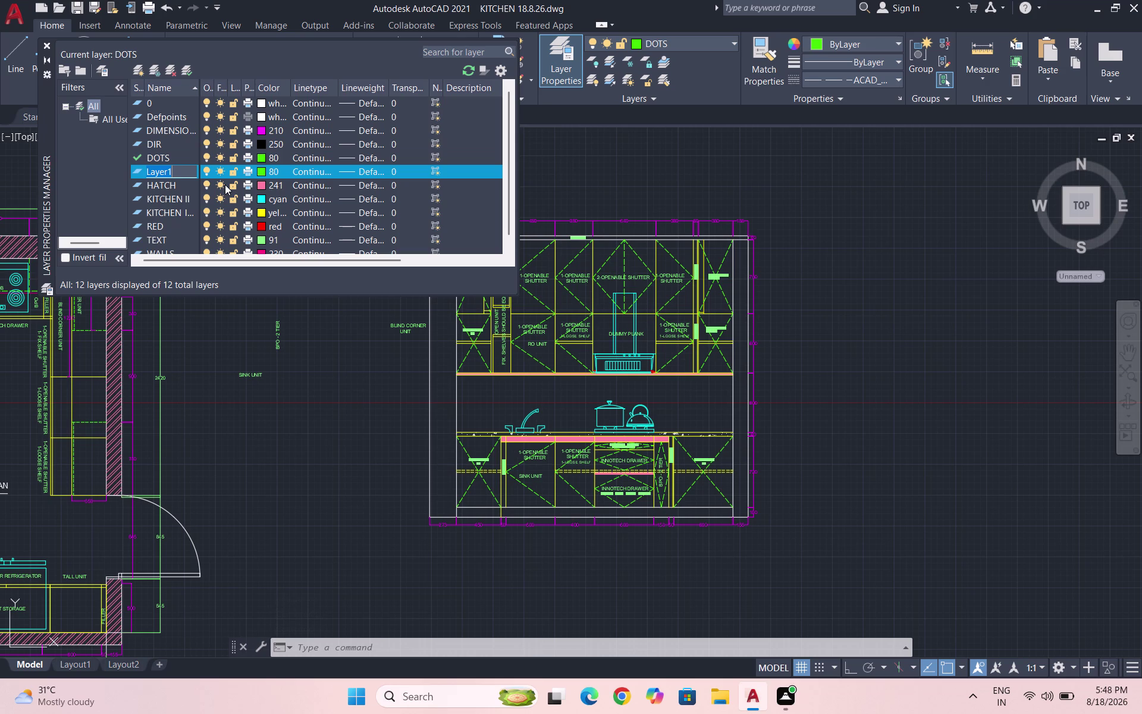
key(space)
text(IMP)
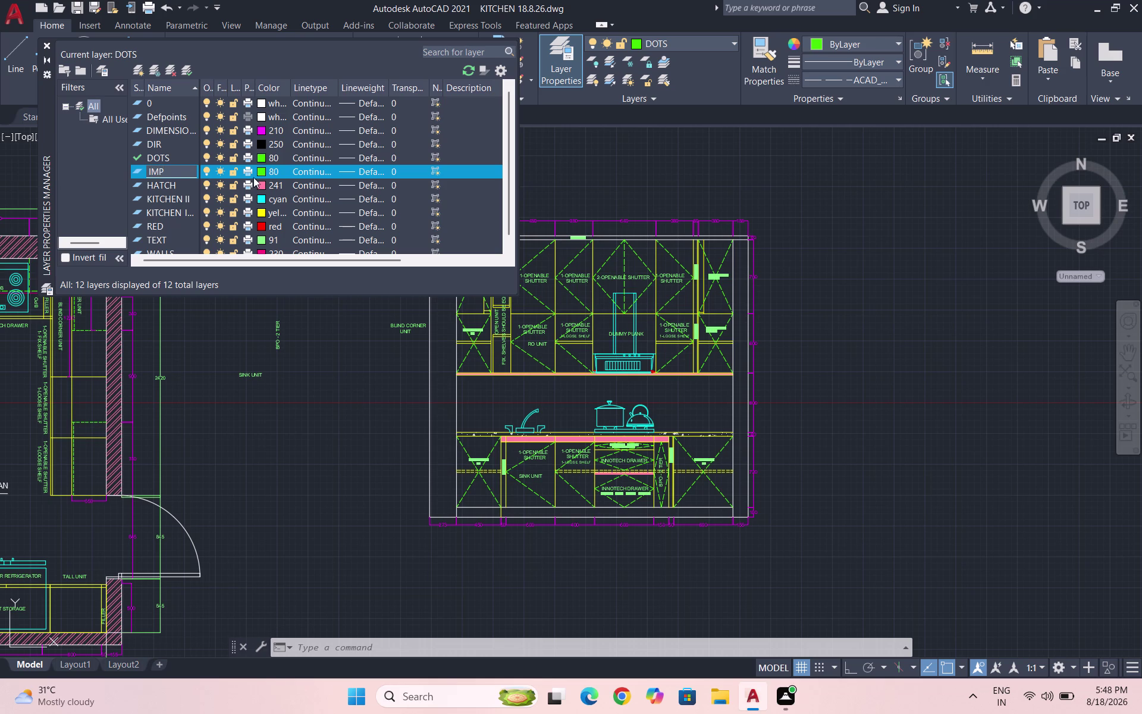
click(263, 174)
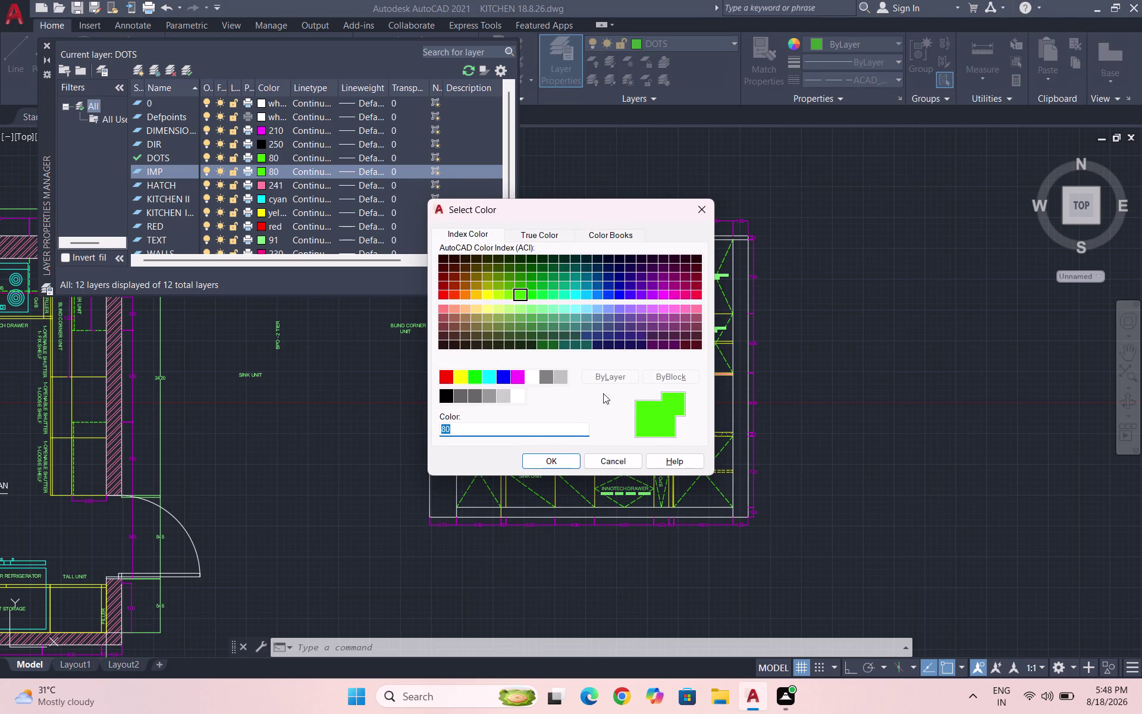
Assign index colour 222 to IMP and set IMP as the current layer.
click(676, 295)
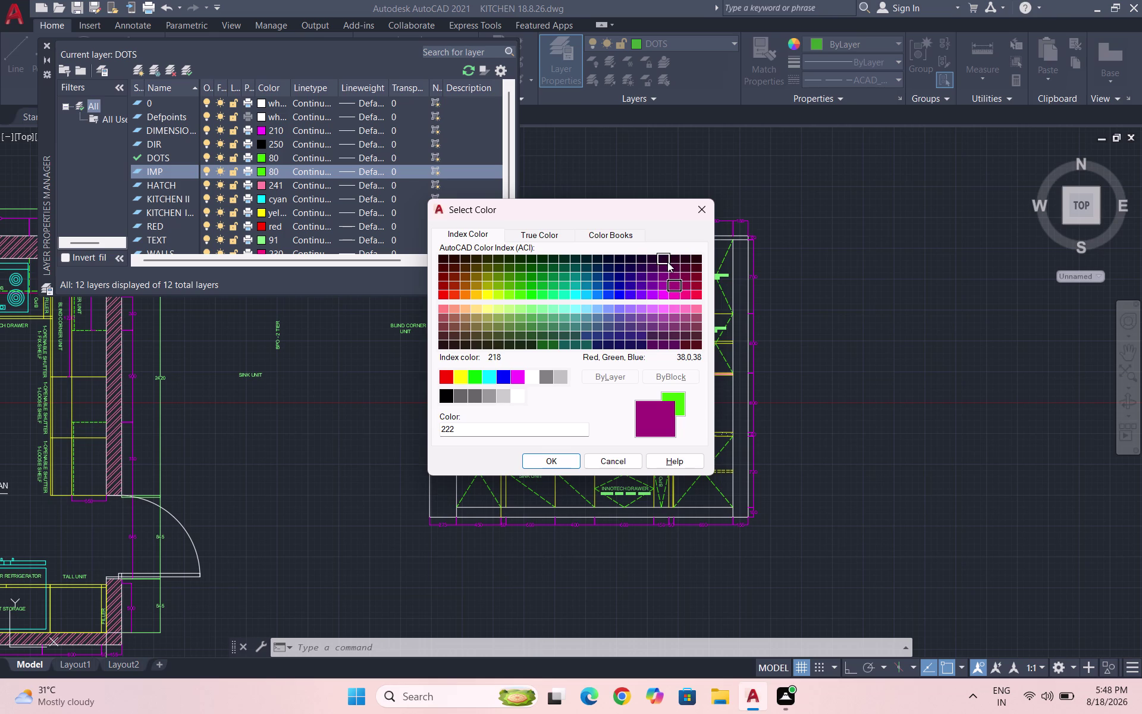
click(557, 457)
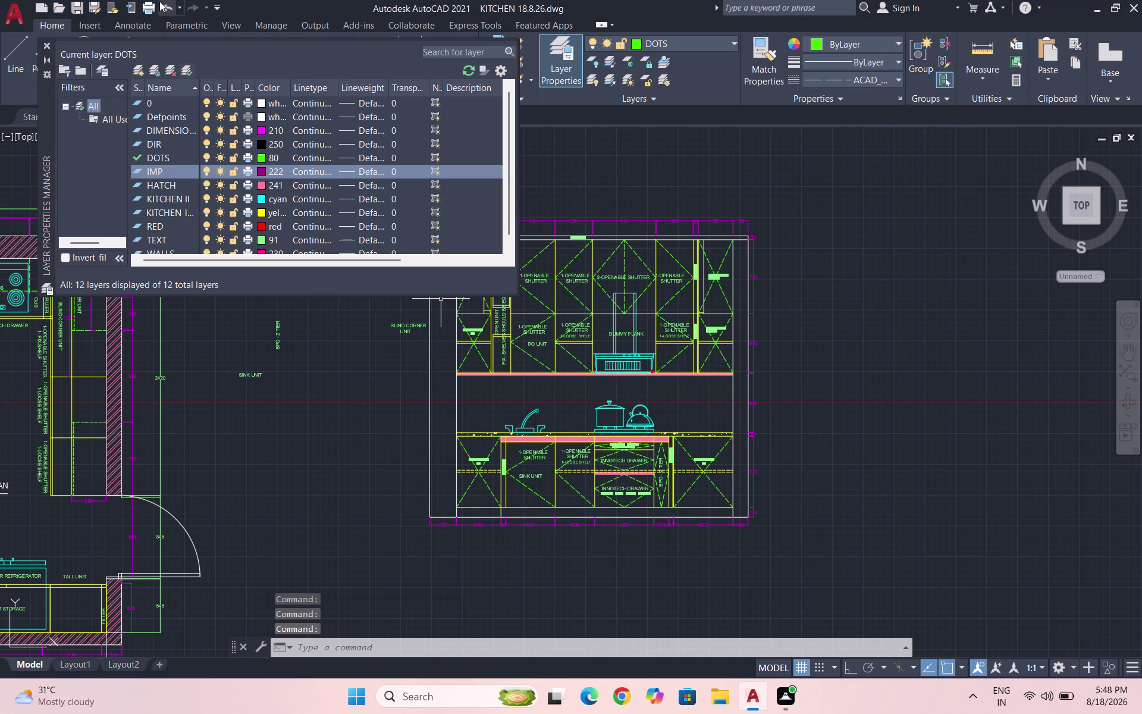
click(188, 66)
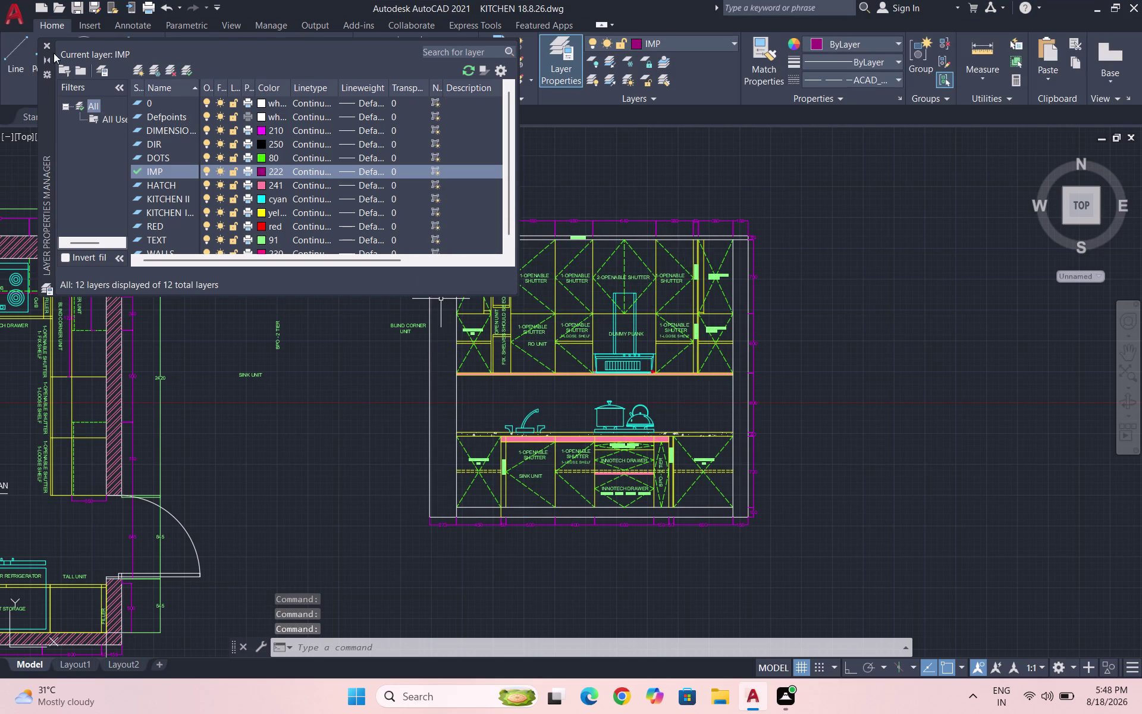
Close the layer list, select the 1-OPENABLE SHUTTER label, and cancel a pending copy.
click(45, 44)
scroll(up, 3)
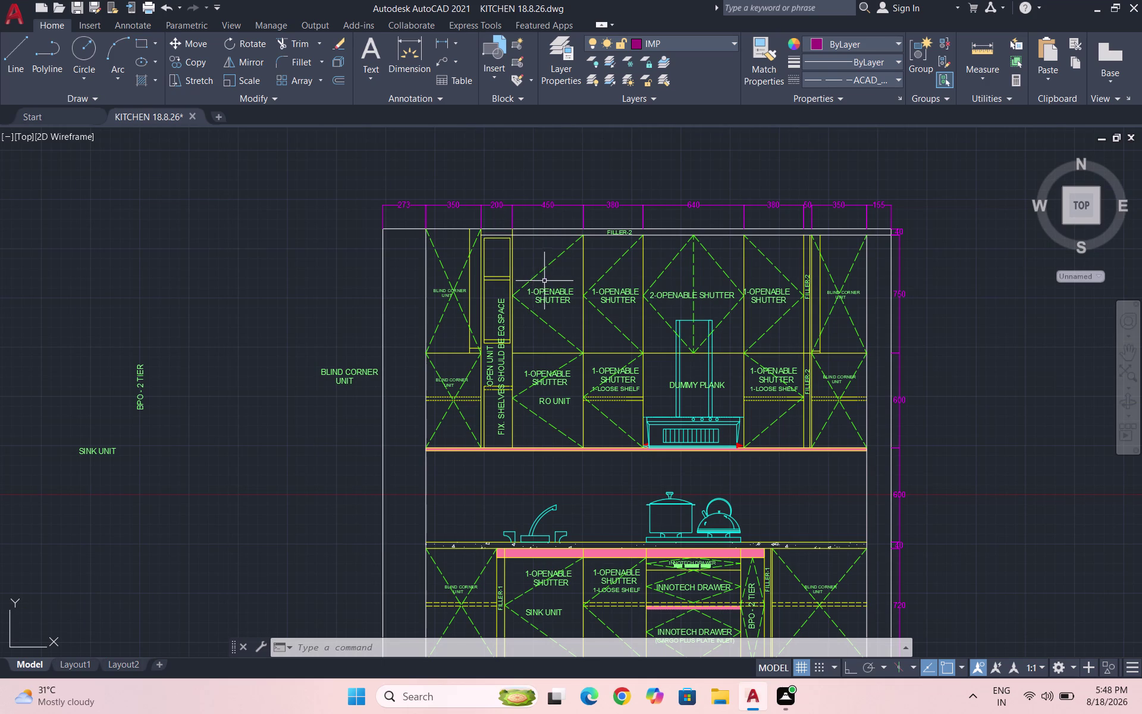
scroll(up, 3)
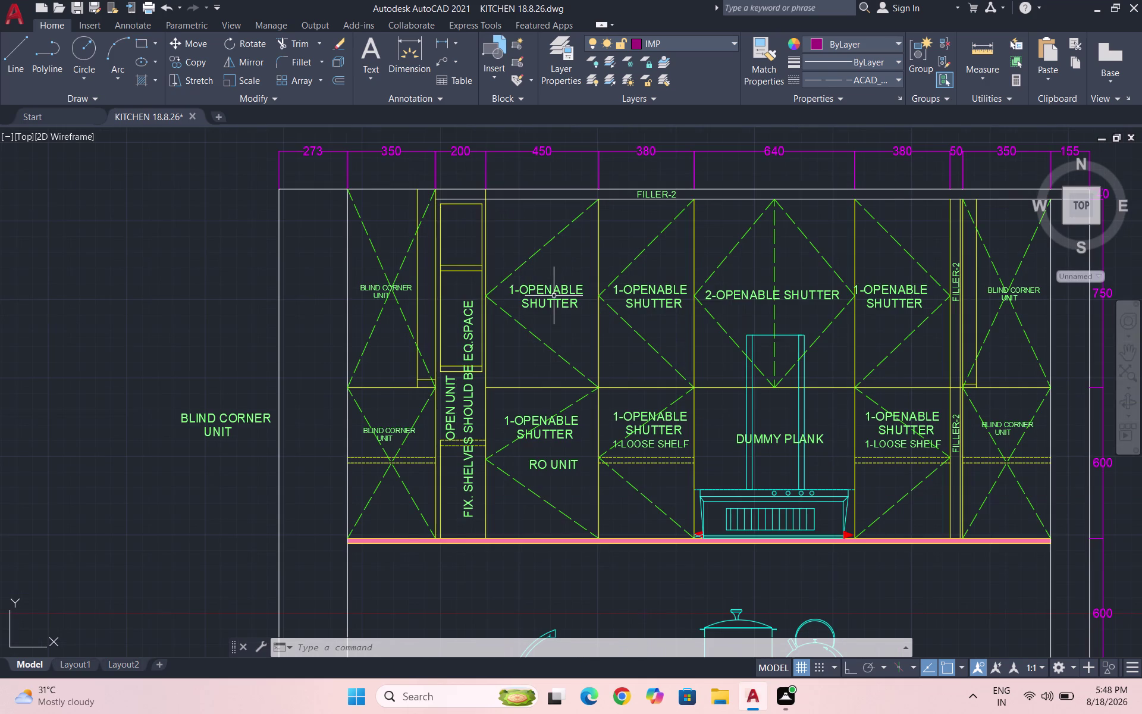
click(563, 312)
click(550, 278)
text(C)
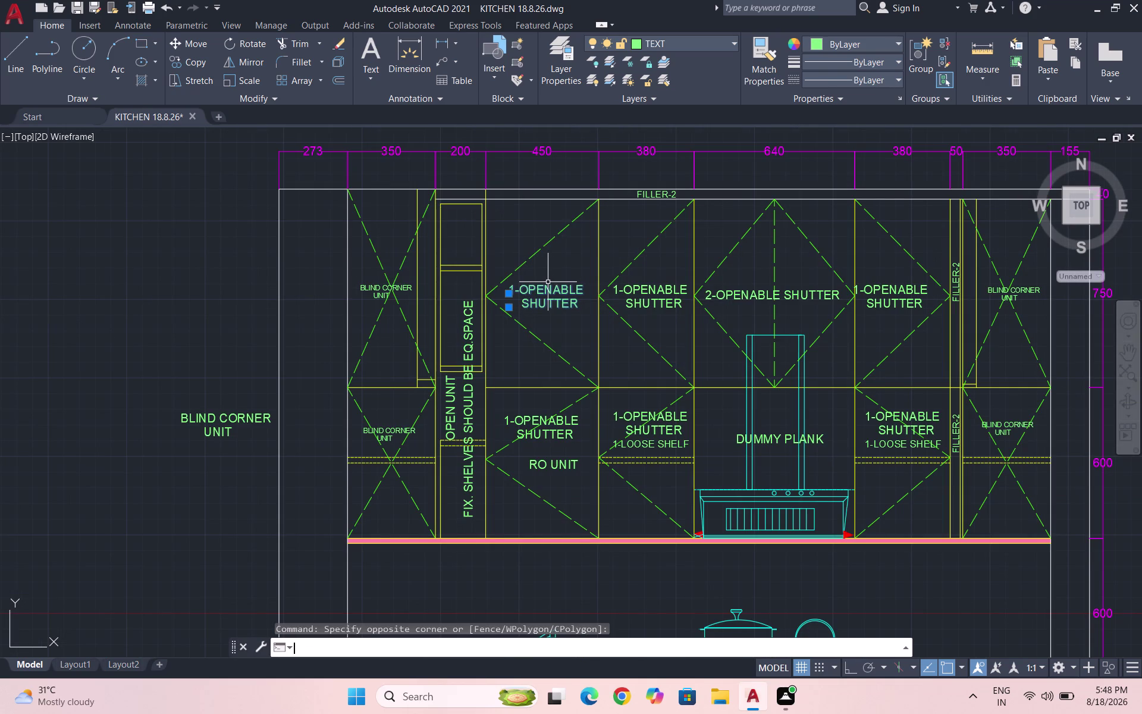
text(O)
key(Escape)
key(Escape)
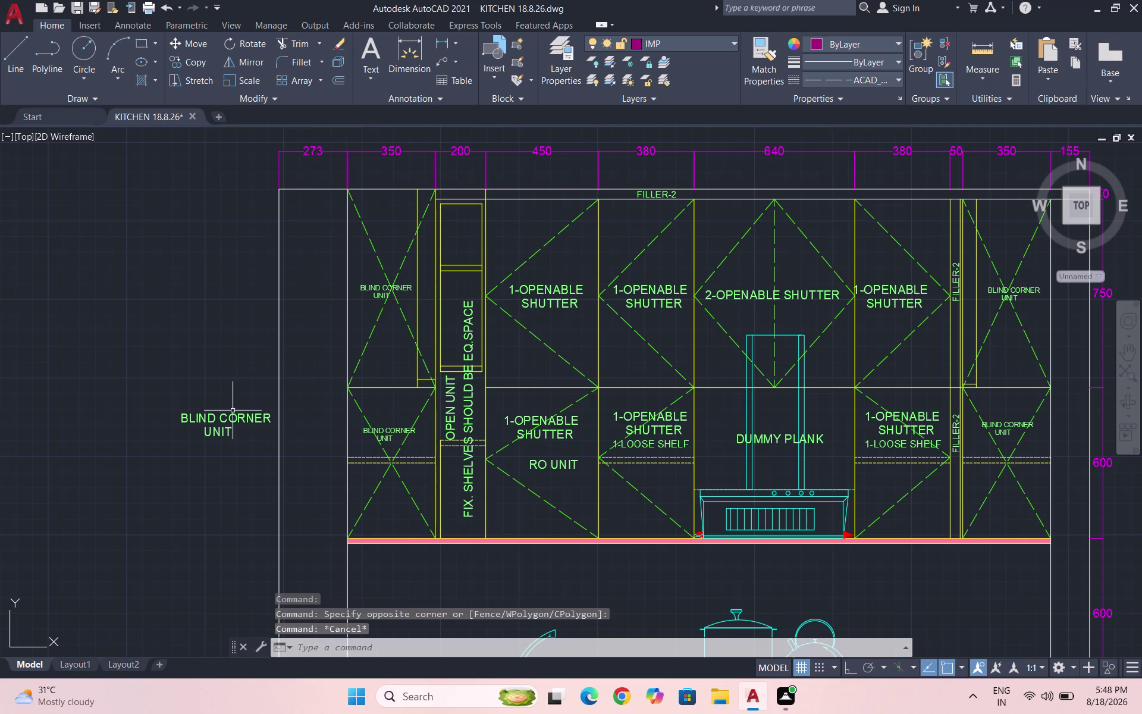
Start rewording the copied note's first line, then abandon the edit.
double_click(232, 414)
double_click(227, 420)
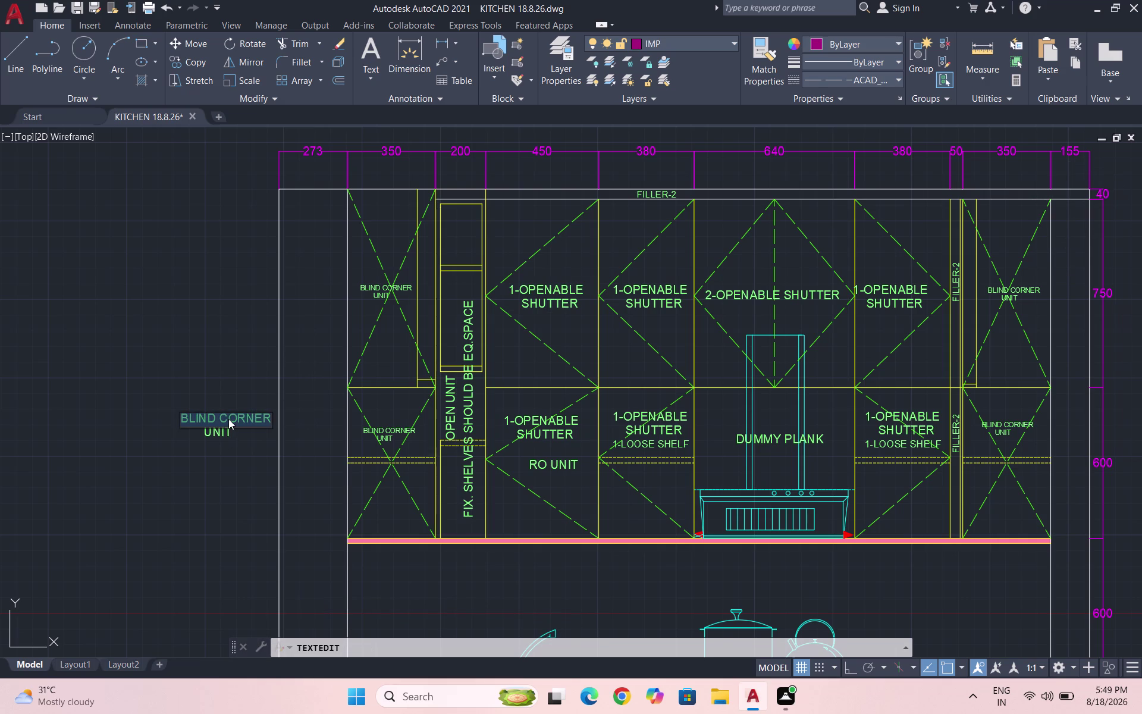
text(COM)
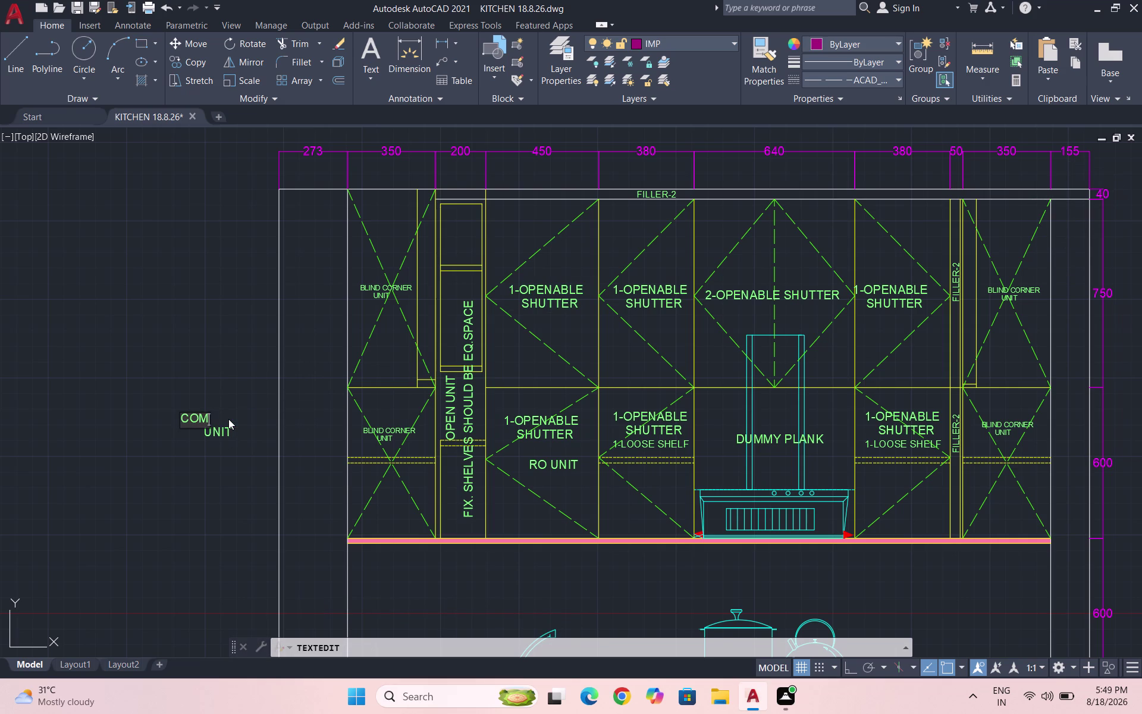
key(Escape)
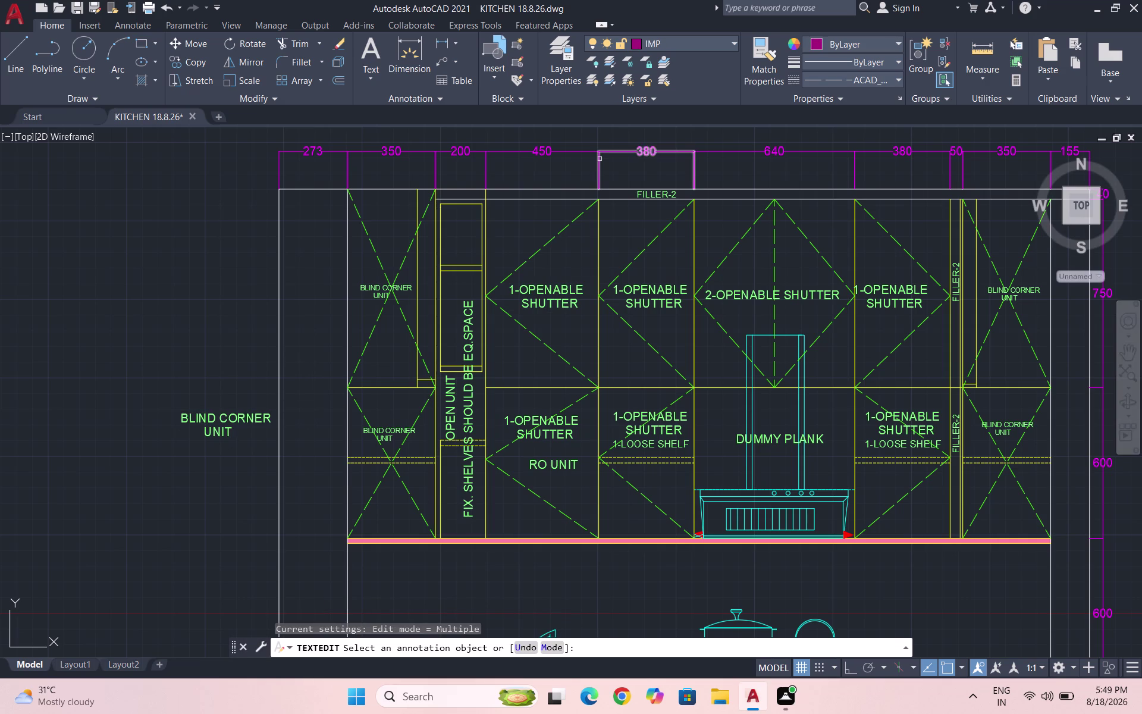
key(Escape)
Put the copied BLIND CORNER UNIT note on the IMP layer.
drag(232, 476, 229, 445)
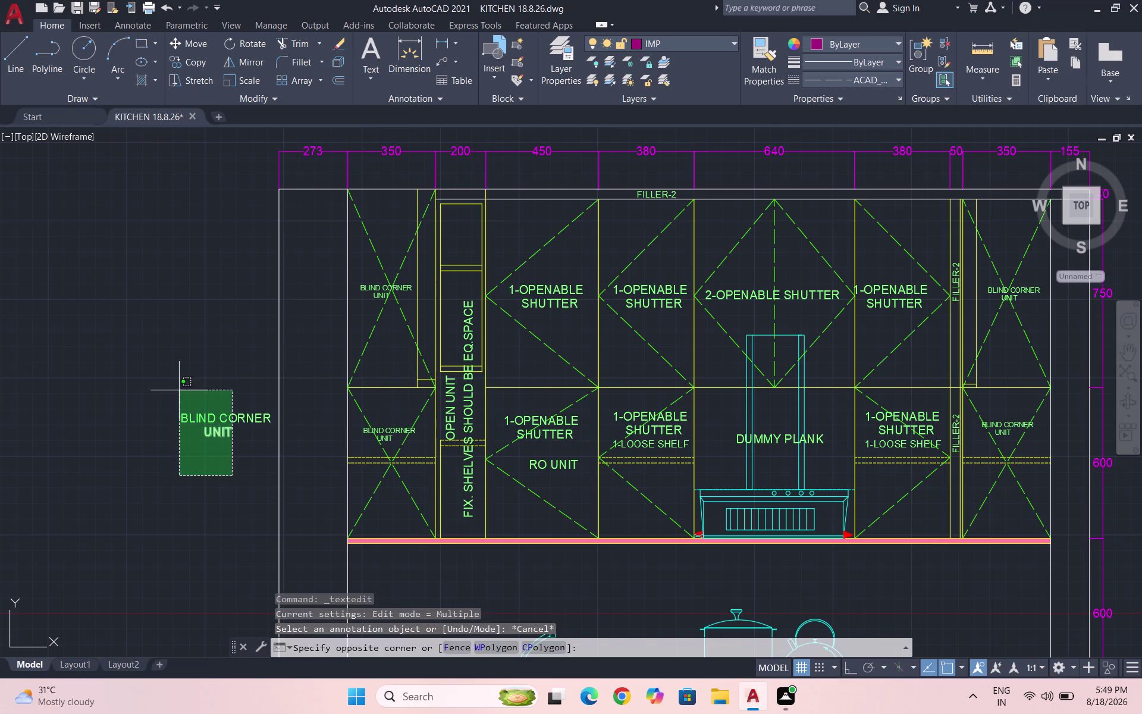
click(170, 381)
click(696, 40)
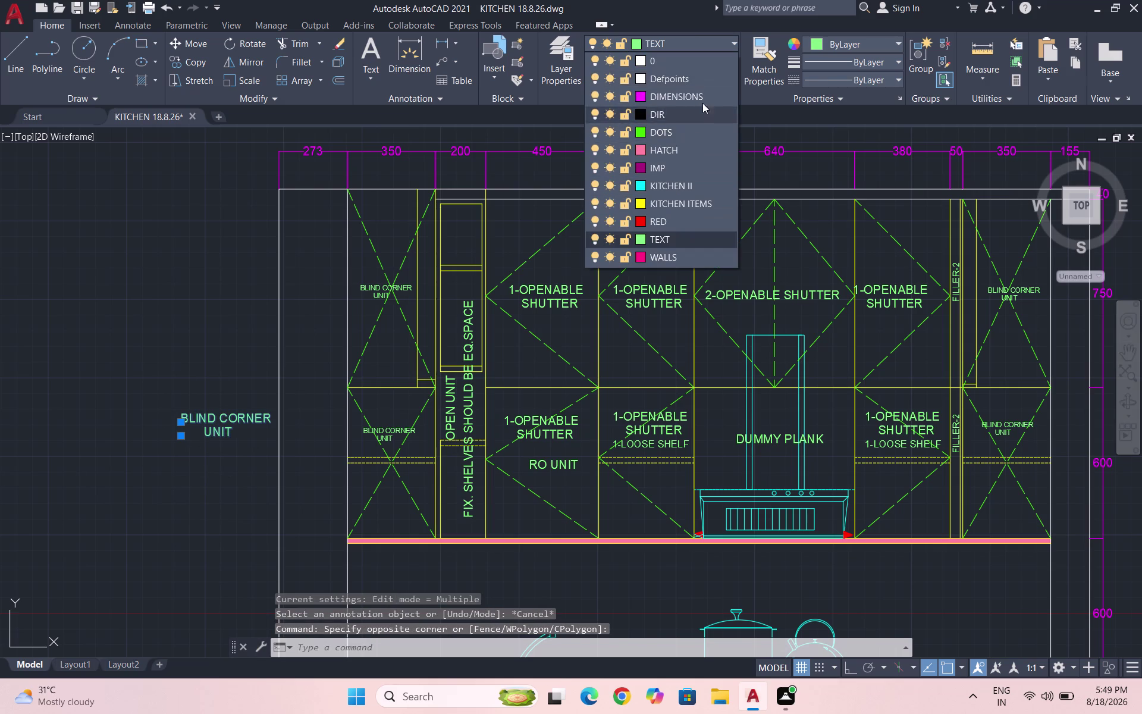
click(683, 169)
key(Escape)
triple_click(239, 416)
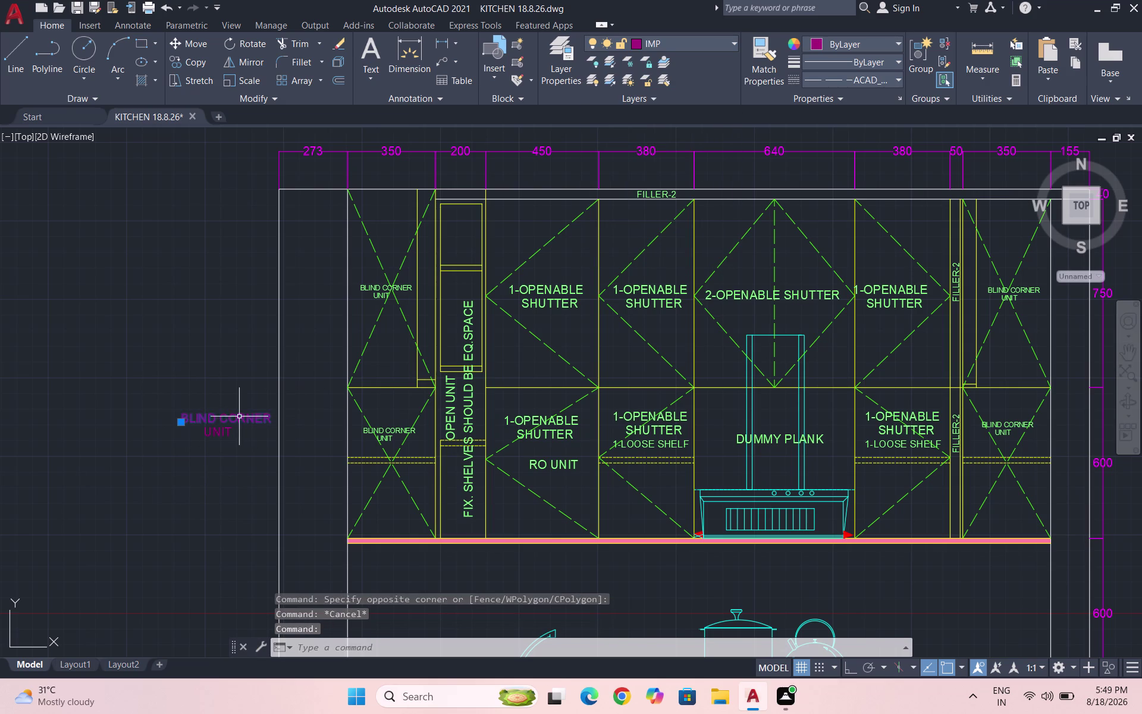
Change the note's first line to 'COMPLETE LOFT STOREAGE FRAME &'.
click(239, 417)
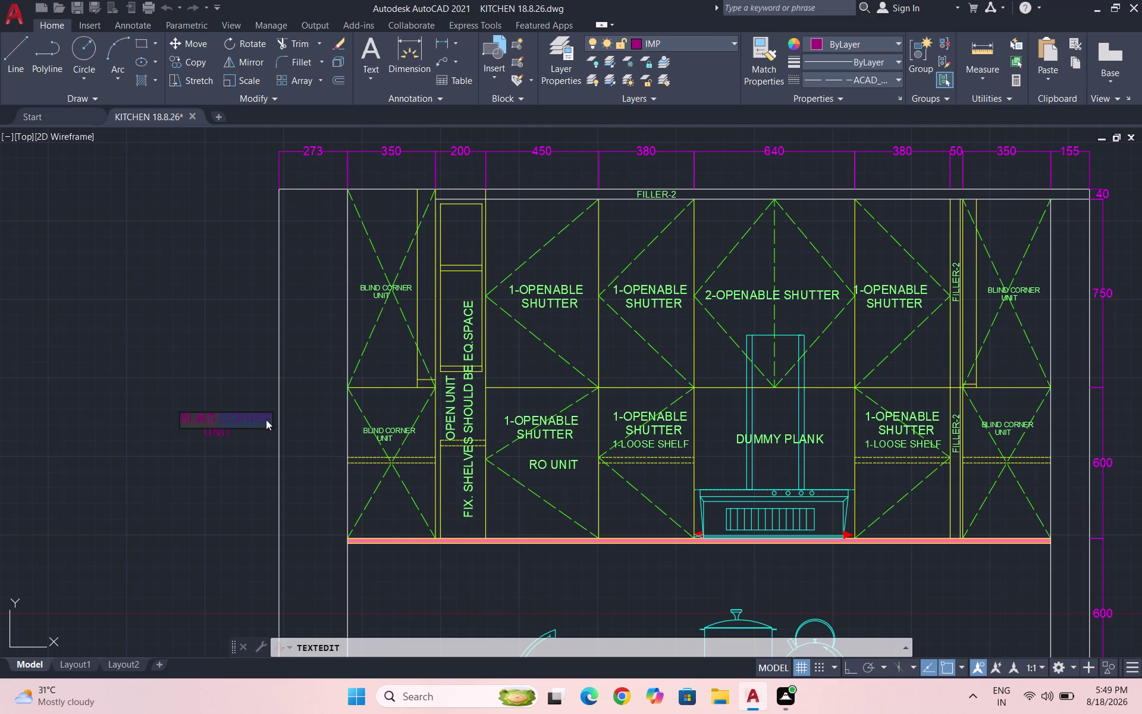
click(266, 420)
key(Right)
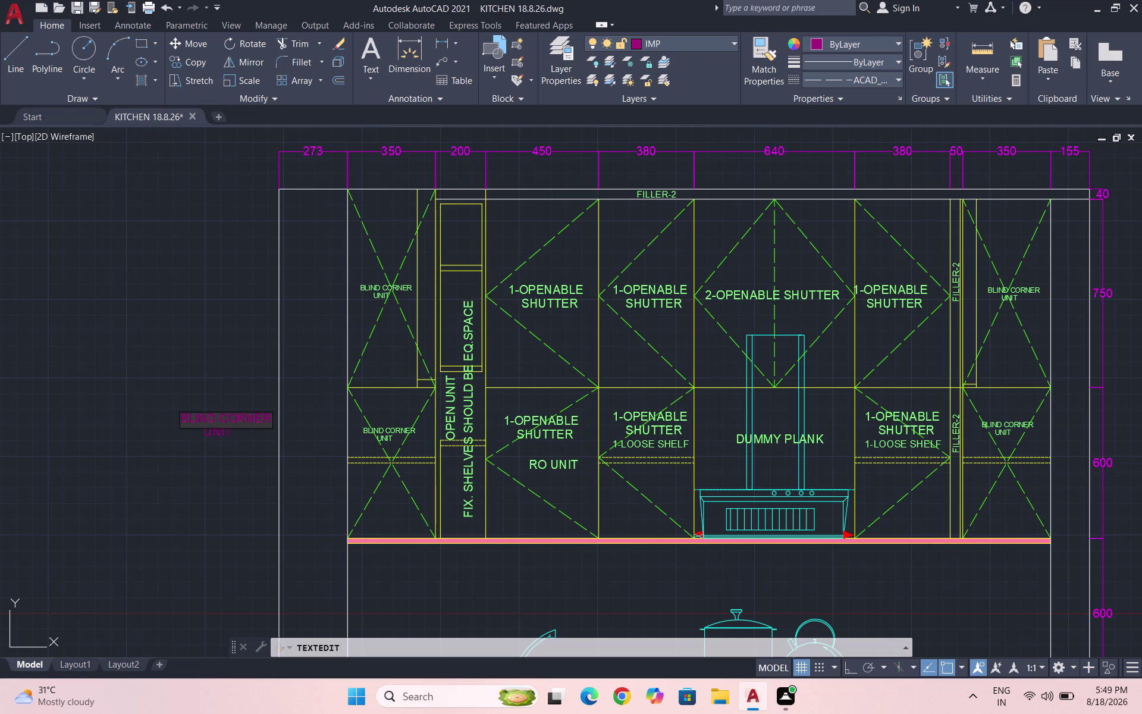
key(BackSpace)
key(BackSpace)
key(BackSpace)
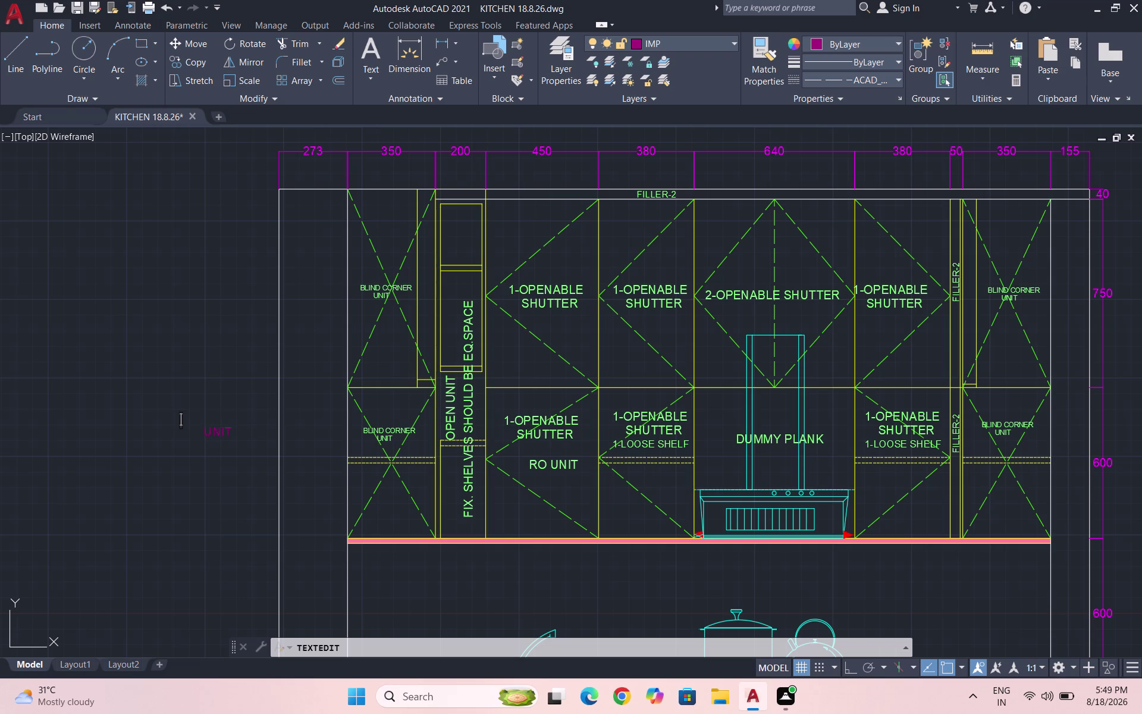
text(COM)
text(P)
text(LETE)
key(space)
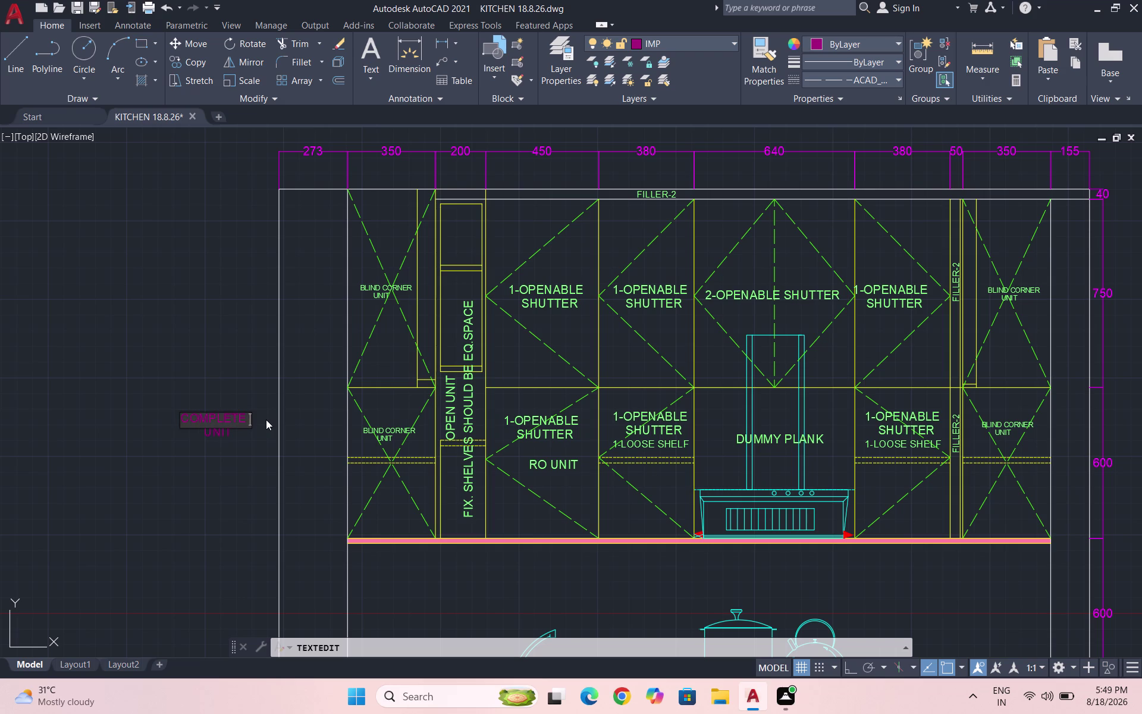
text(LOFT ST)
text(OREAG)
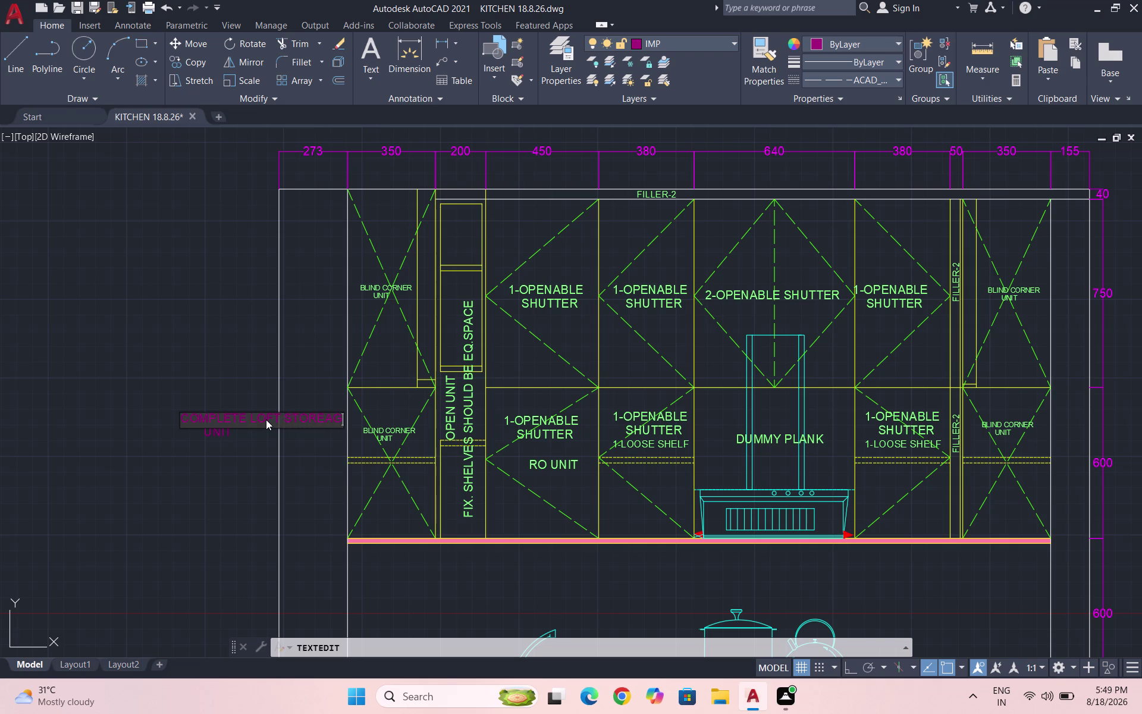
text(E F)
key(r)
text(AM)
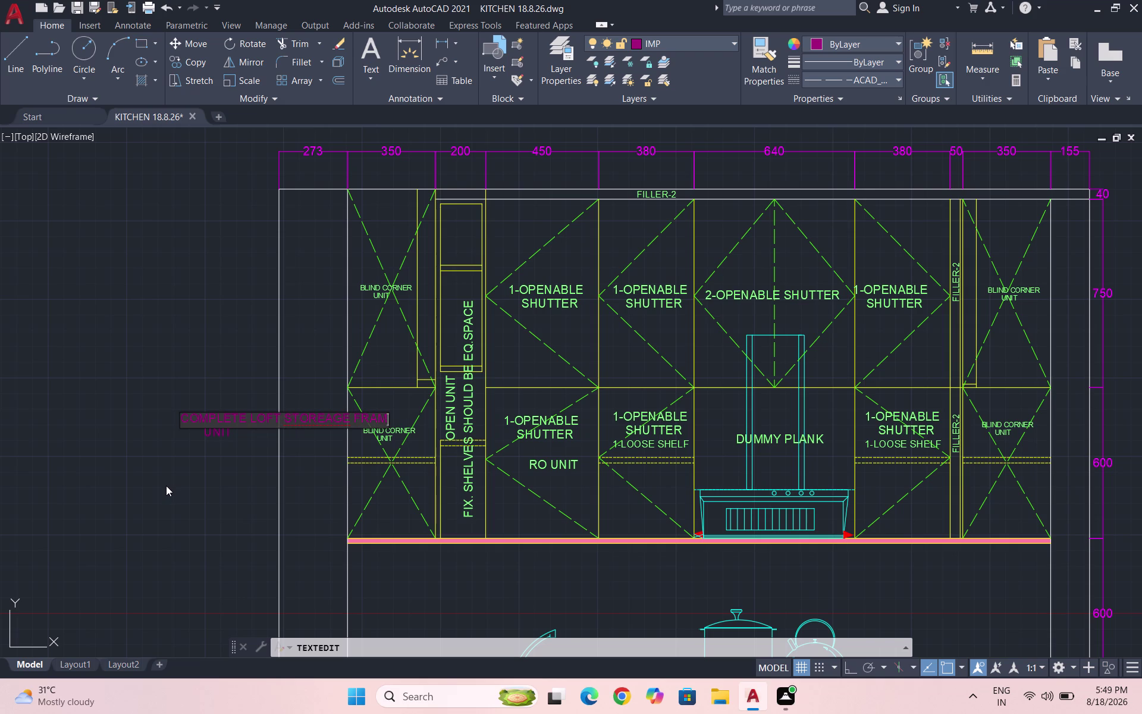
text(E)
key(space)
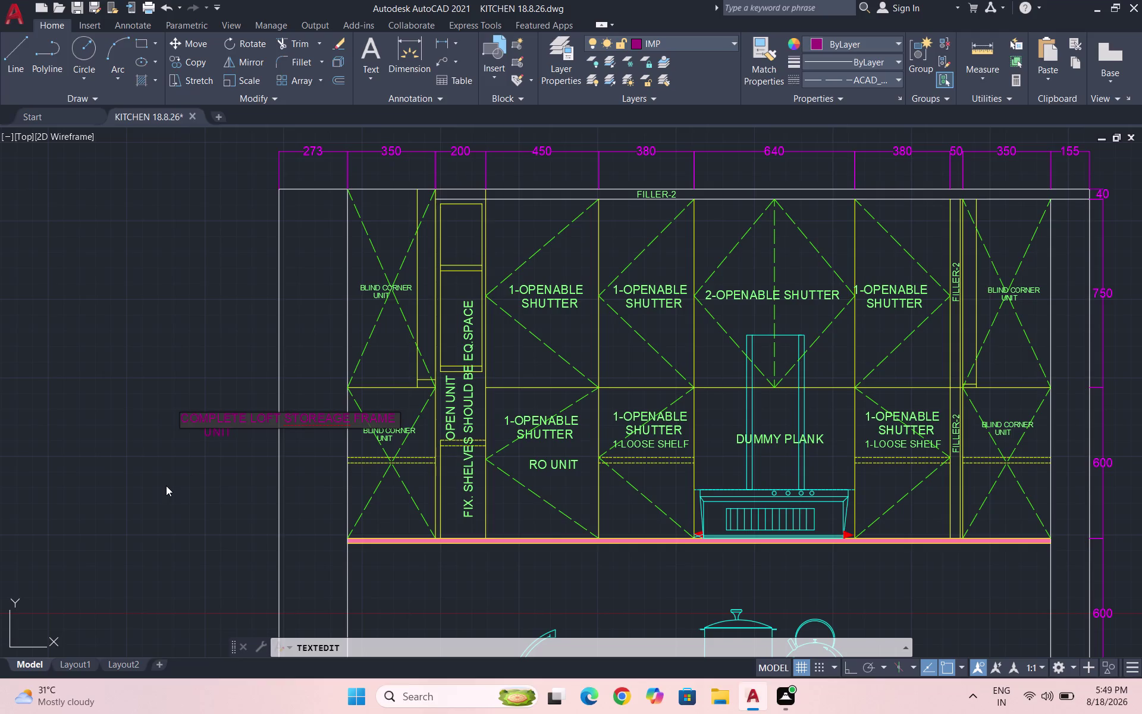
key(shift+ampersand)
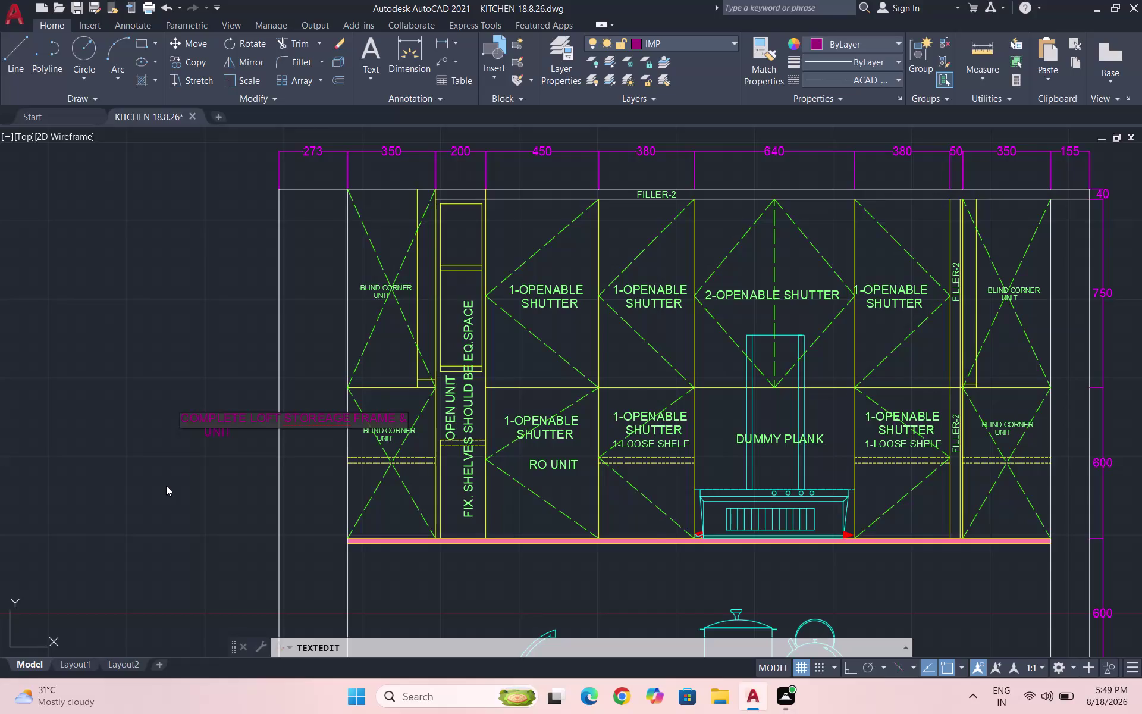
click(220, 477)
key(Escape)
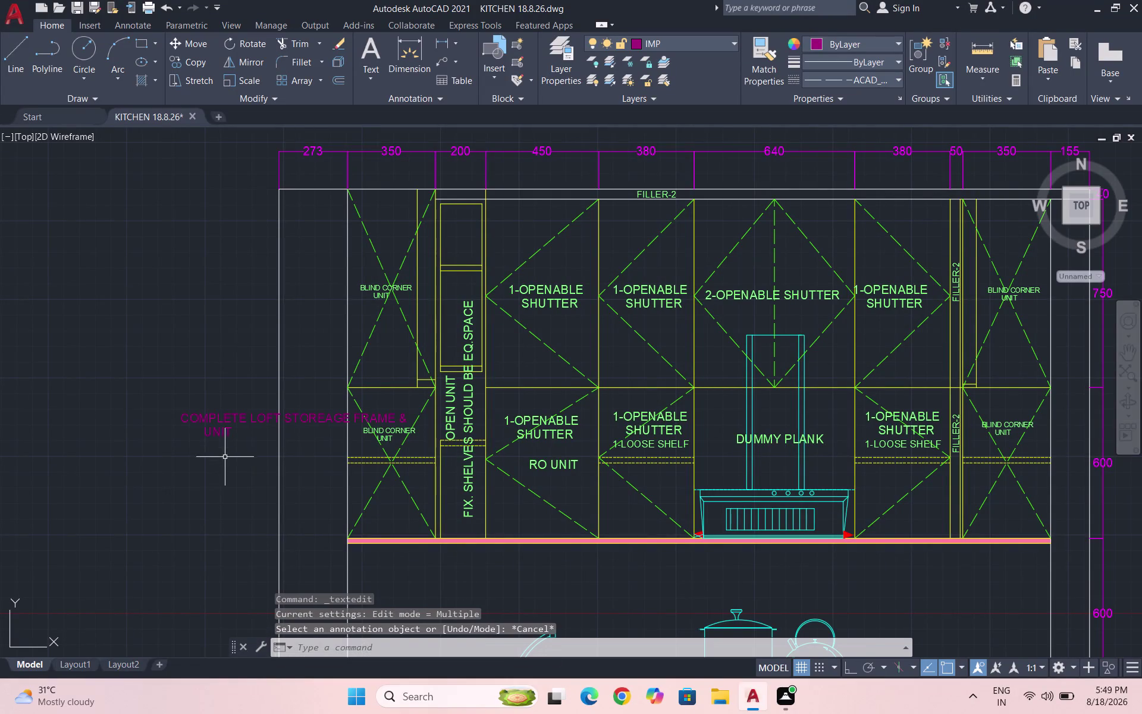
Set the note's second line to 'SHUTTERS'.
double_click(223, 433)
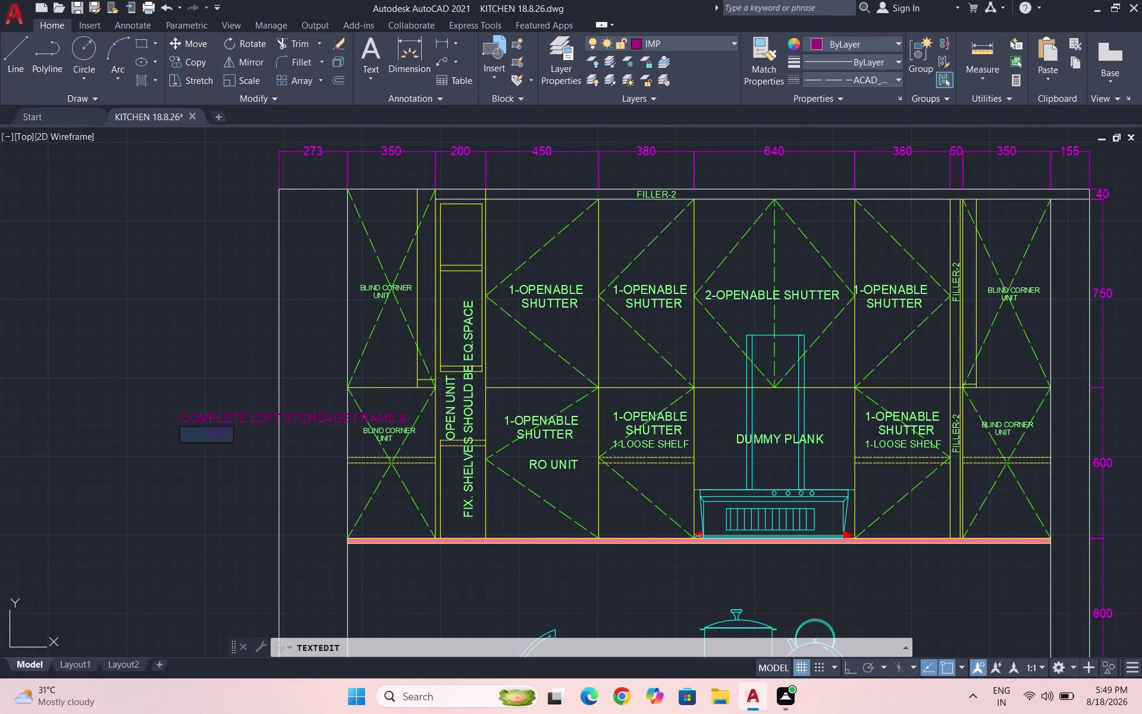
text(SHUTT)
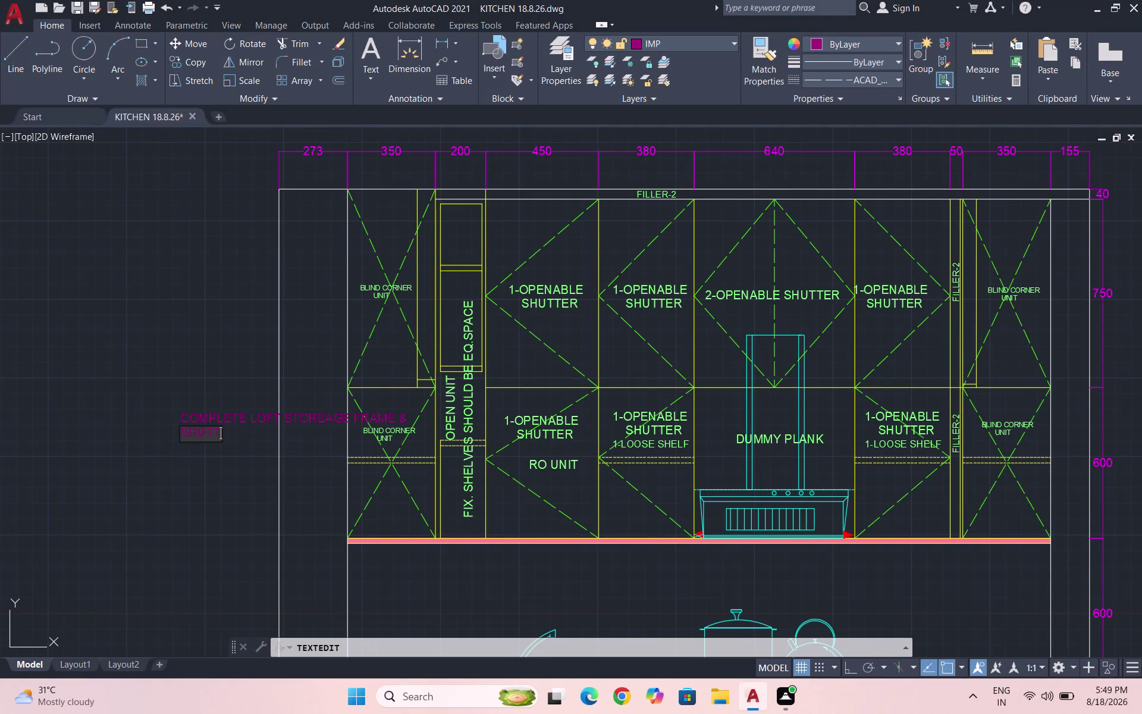
text(ERS)
click(223, 478)
key(Escape)
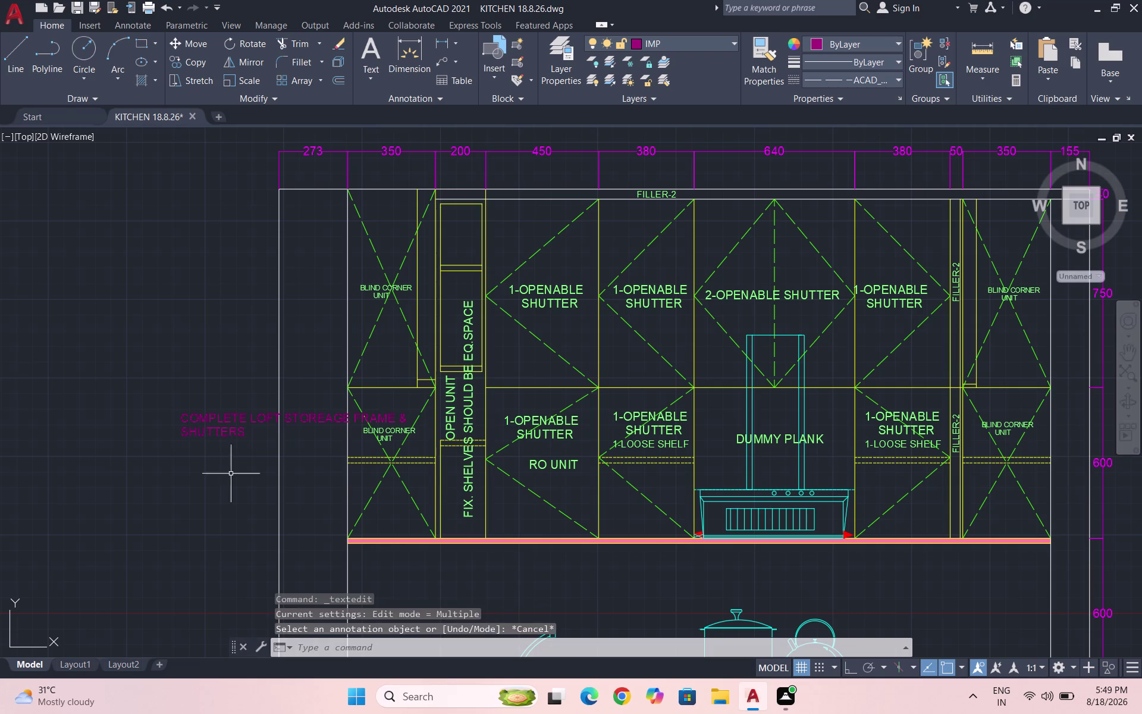
Select the reworded note and start moving it, then cancel the move.
scroll(up, 3)
click(278, 434)
click(183, 392)
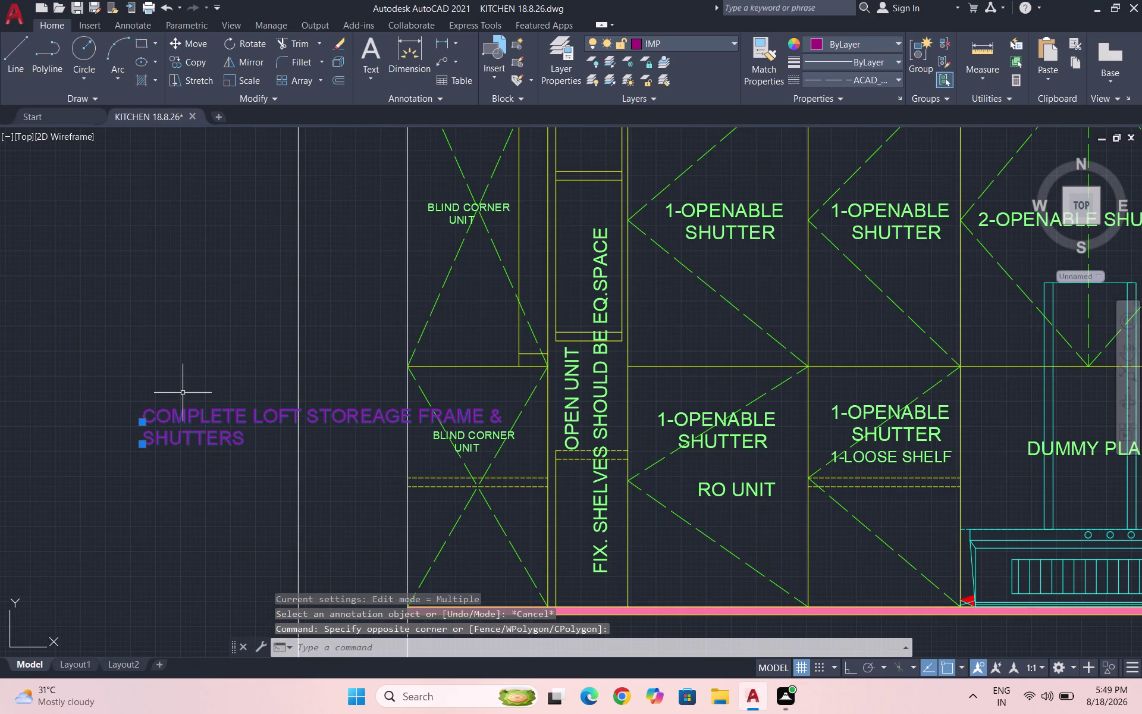
key(m)
key(Return)
drag(183, 431, 190, 427)
scroll(down, 3)
click(151, 406)
key(Escape)
scroll(up, 3)
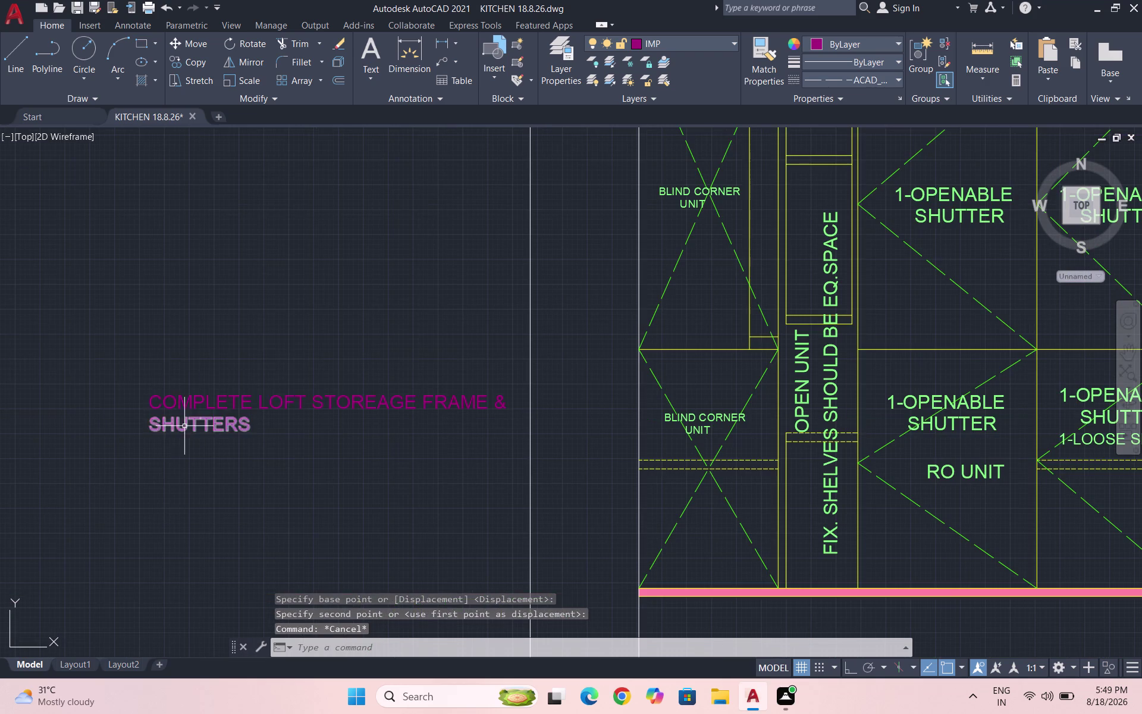
Indent 'SHUTTERS' with seven leading spaces.
double_click(185, 424)
click(150, 429)
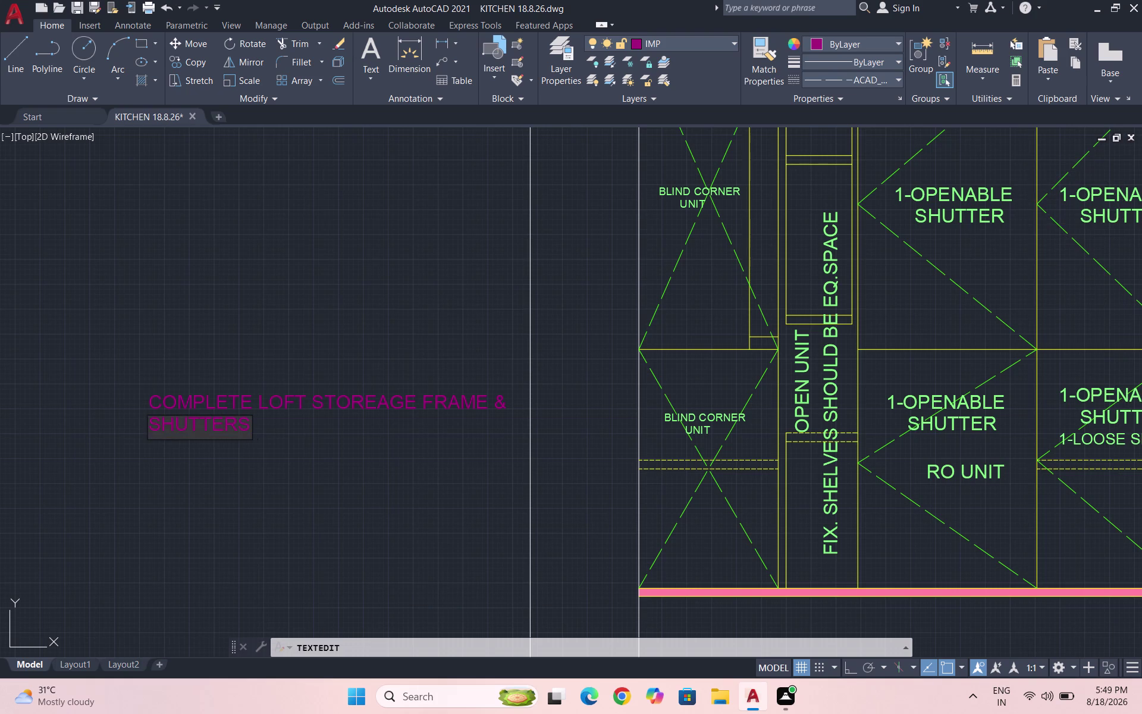
key(space)
key(space)
key(space)
key(space)
key(space)
key(space)
key(space)
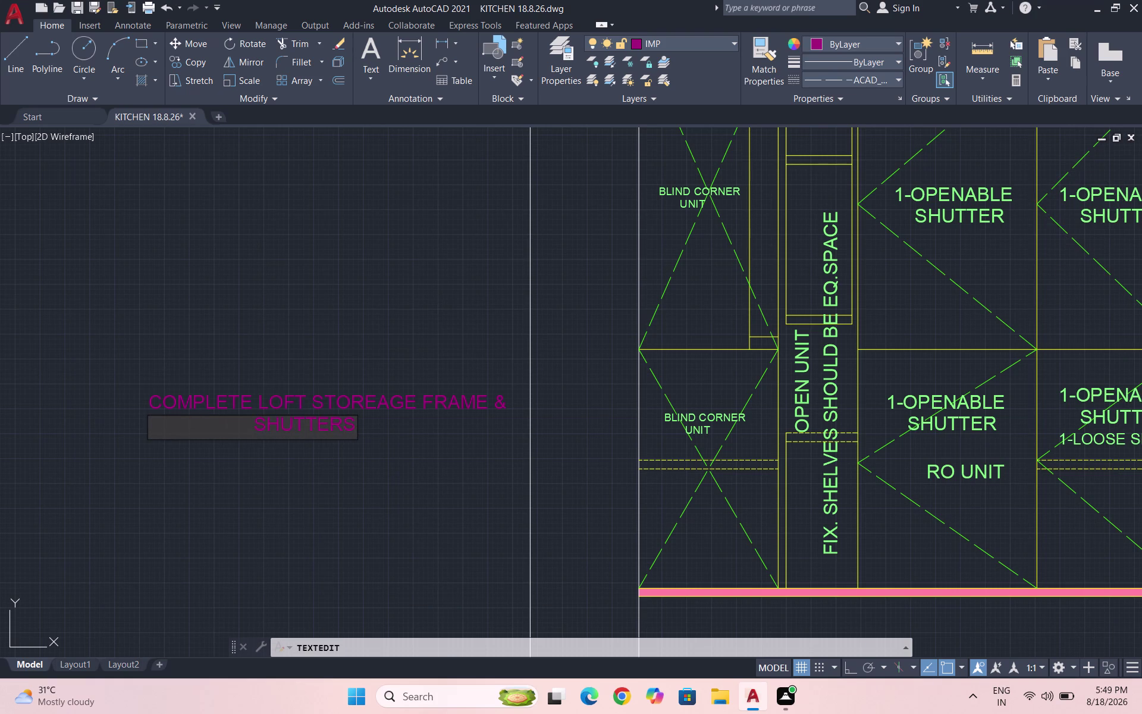
click(229, 488)
key(Escape)
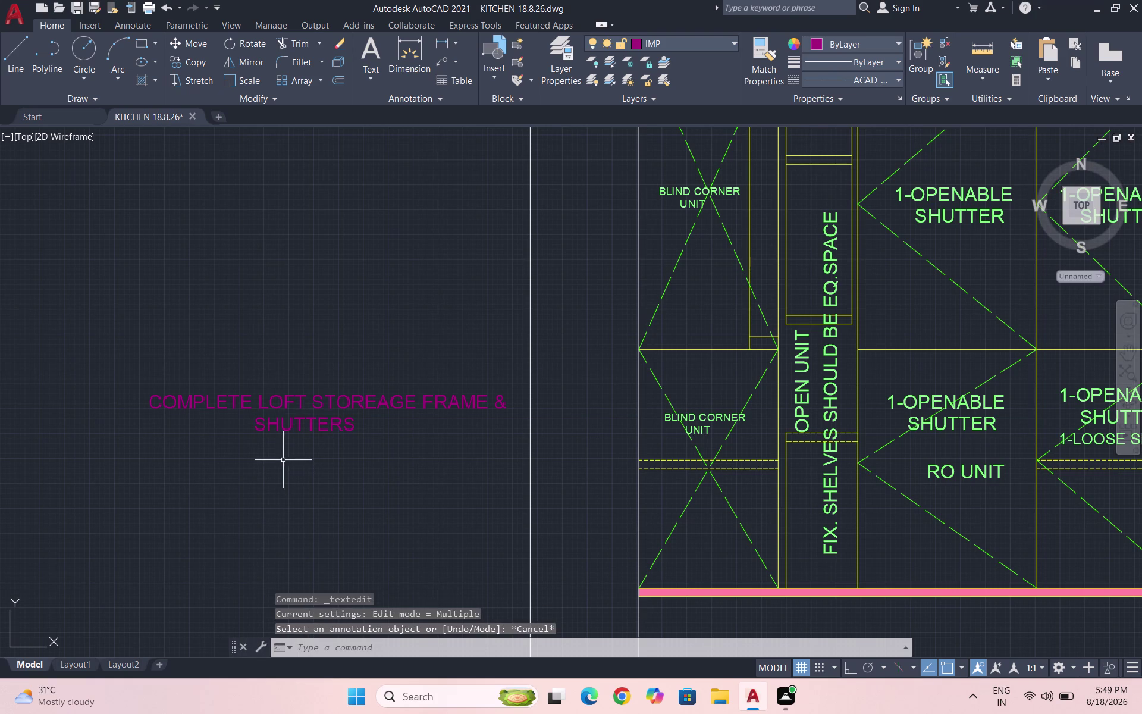
Select the loft storage note.
scroll(down, 3)
scroll(down, 3)
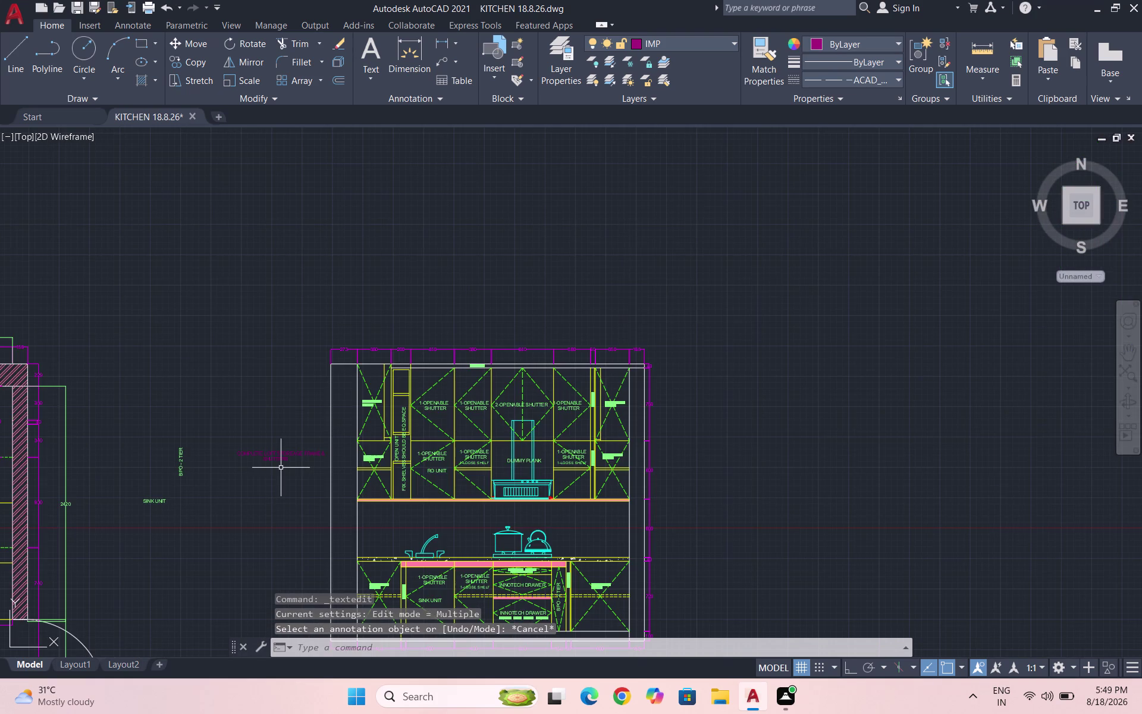
scroll(up, 3)
click(315, 476)
Copy both lines of the loft storage note over the upper shutter cabinets with CO.
click(193, 393)
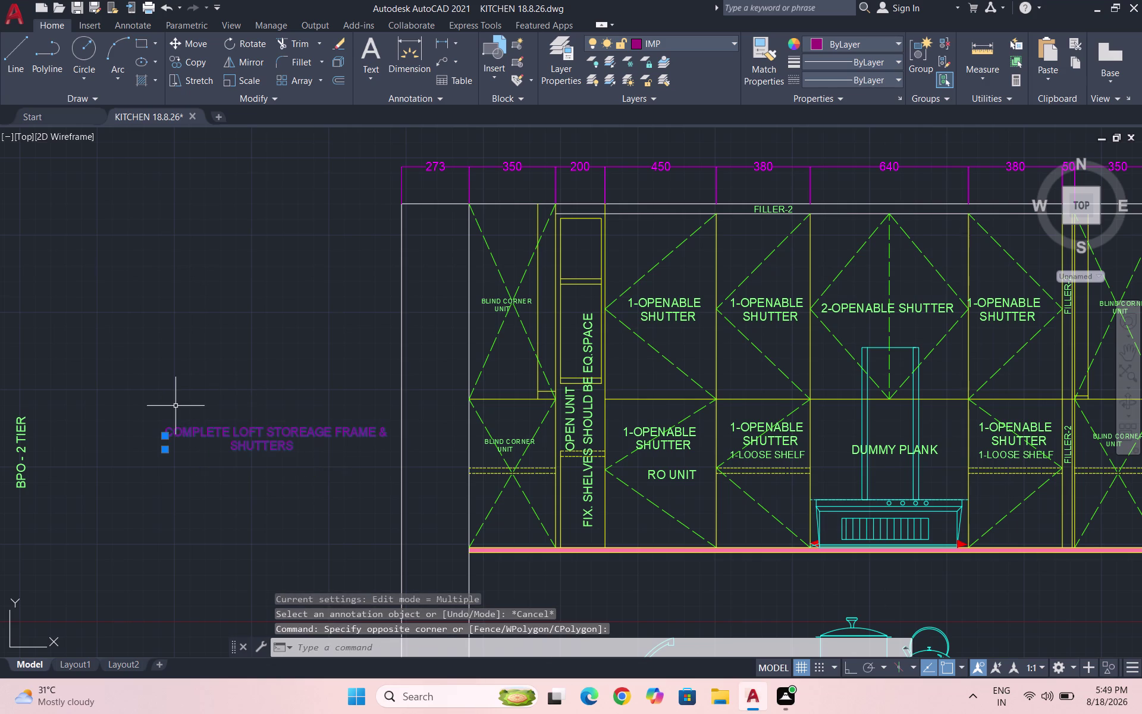
text(CO)
key(Return)
click(207, 436)
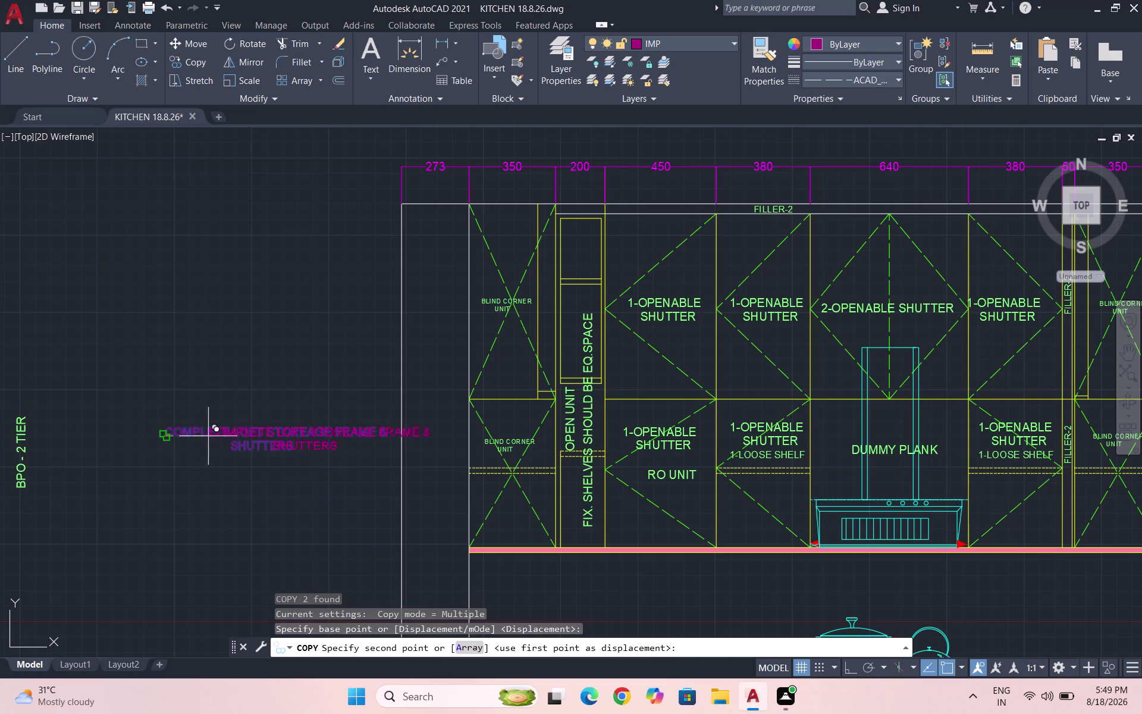
scroll(down, 3)
scroll(up, 3)
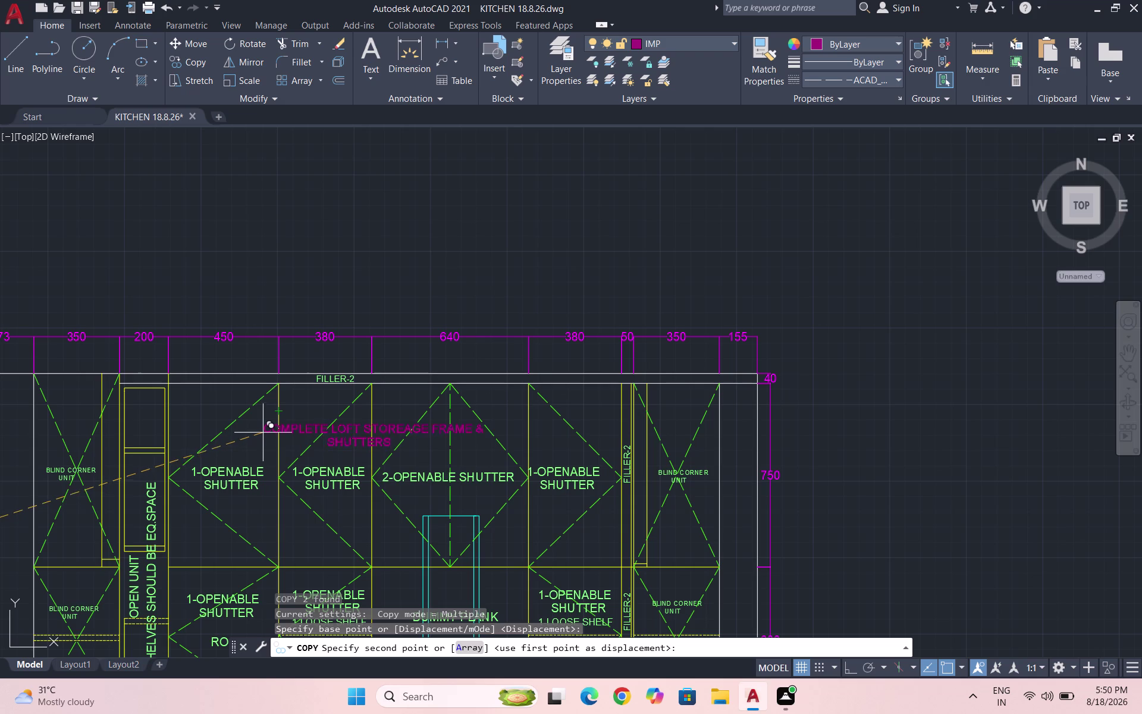
click(260, 424)
key(Escape)
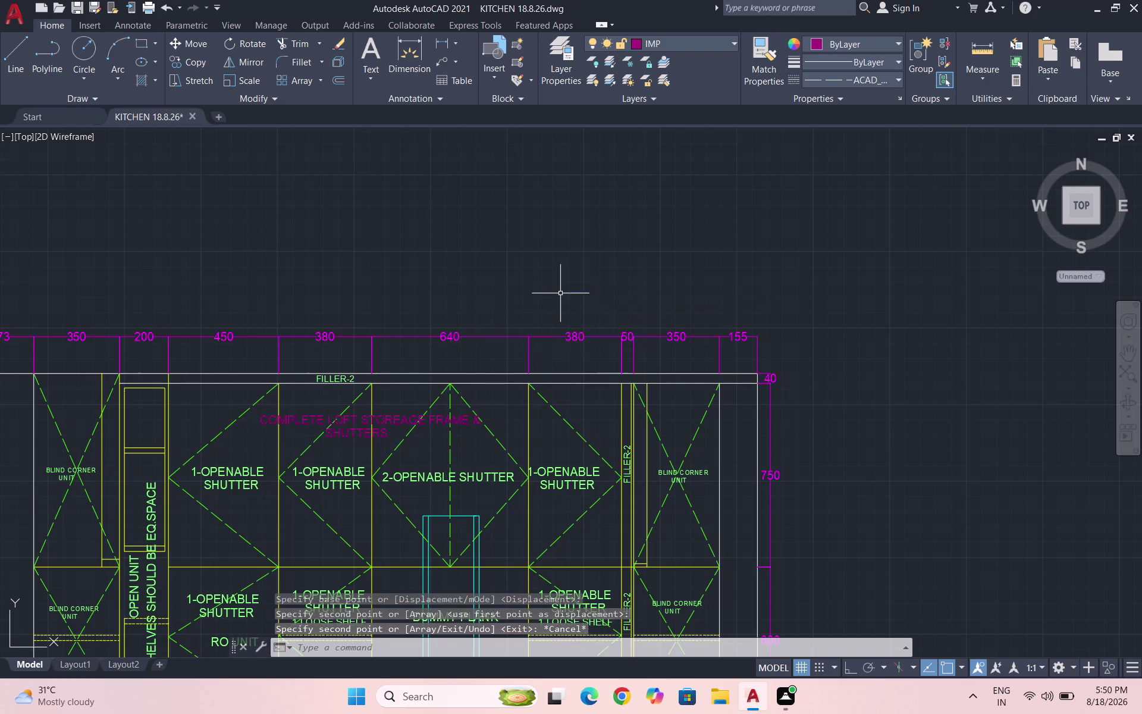
Open the note's second line for editing.
scroll(down, 3)
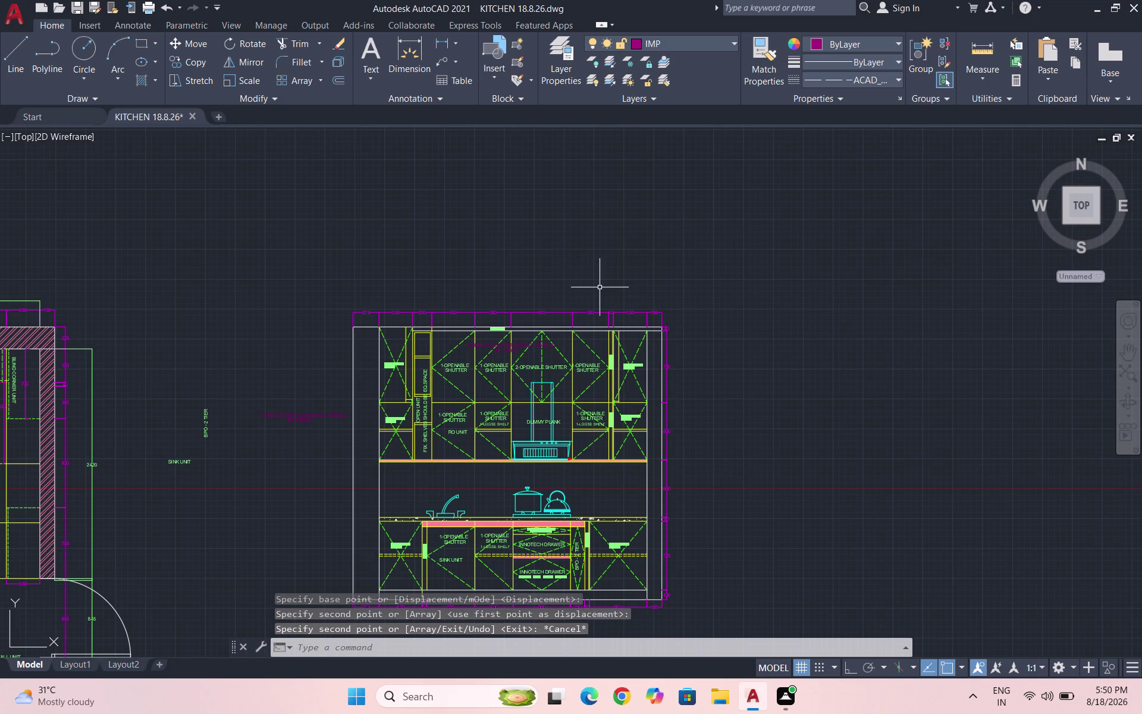
scroll(down, 3)
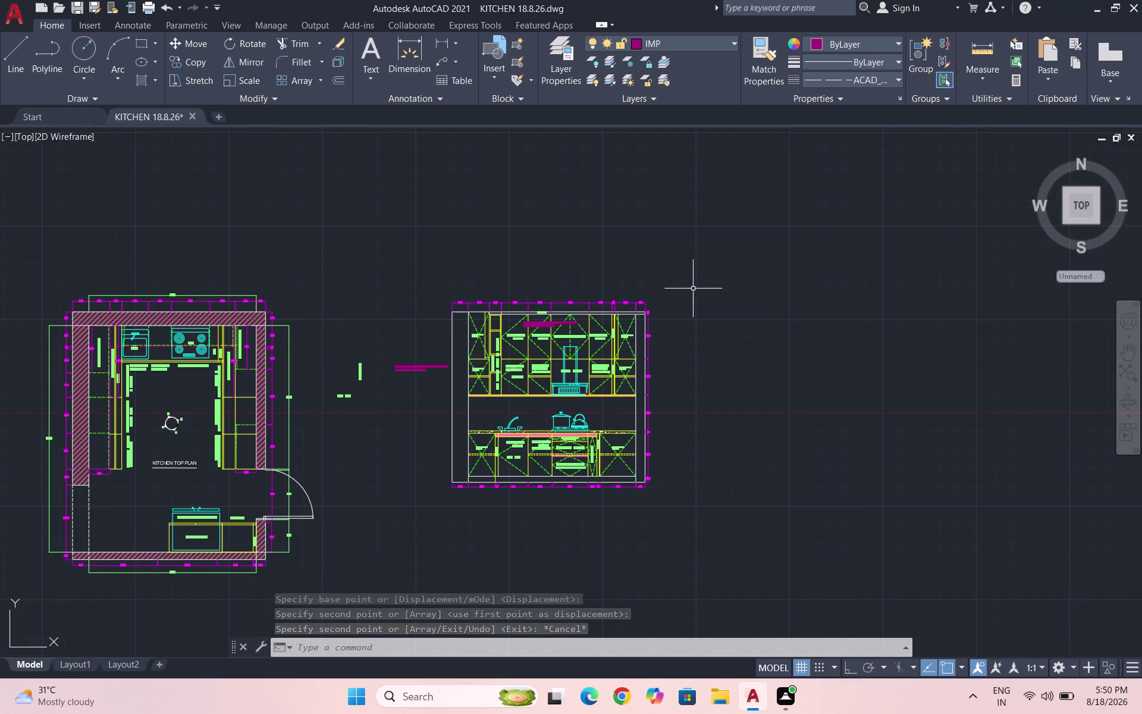
scroll(up, 3)
scroll(up, 3)
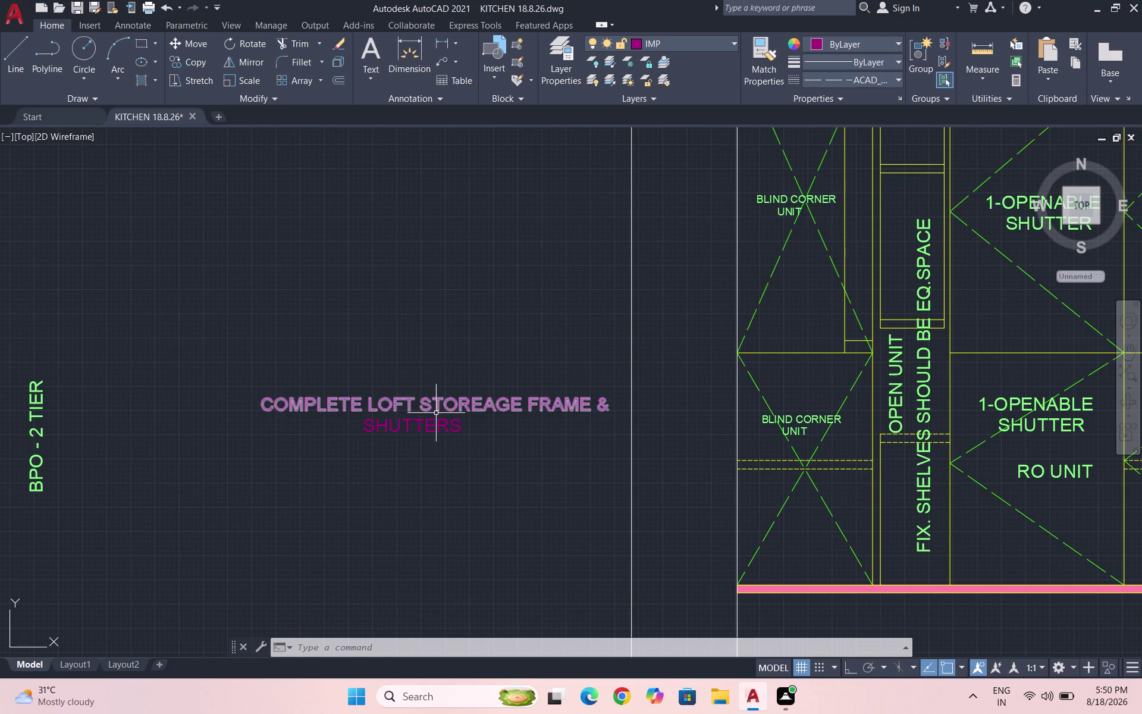
double_click(399, 424)
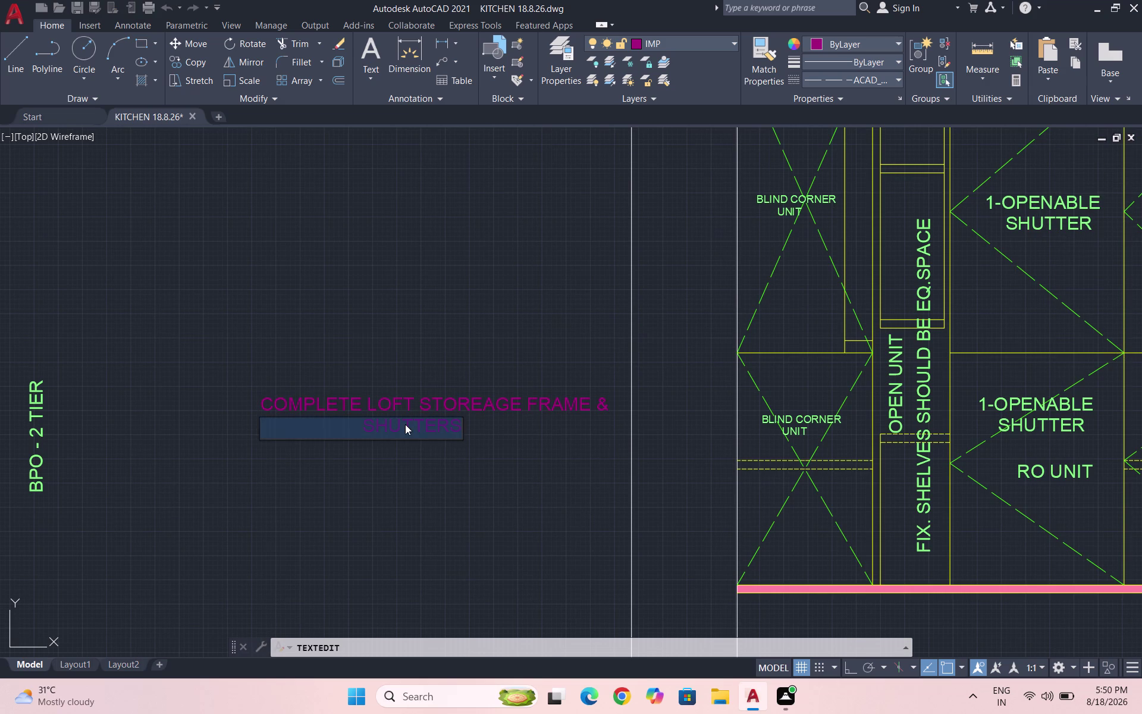
Change the note's text to 'BACK SPLASH'.
text(BA)
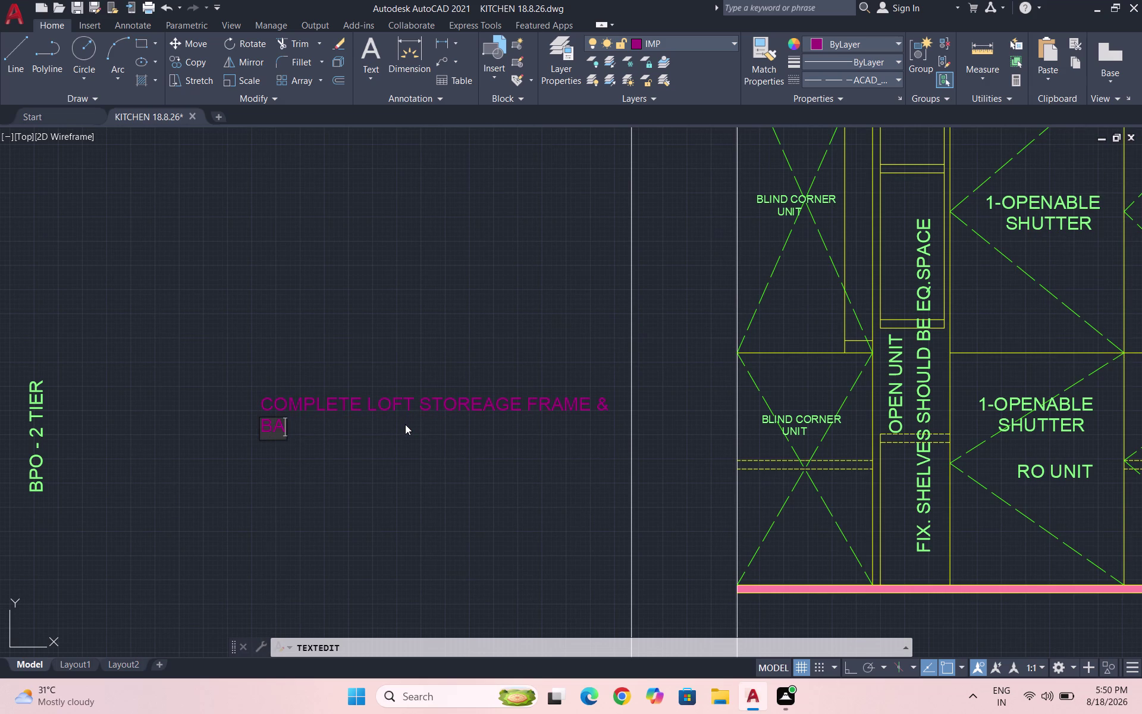
text(CK)
key(space)
text(SP)
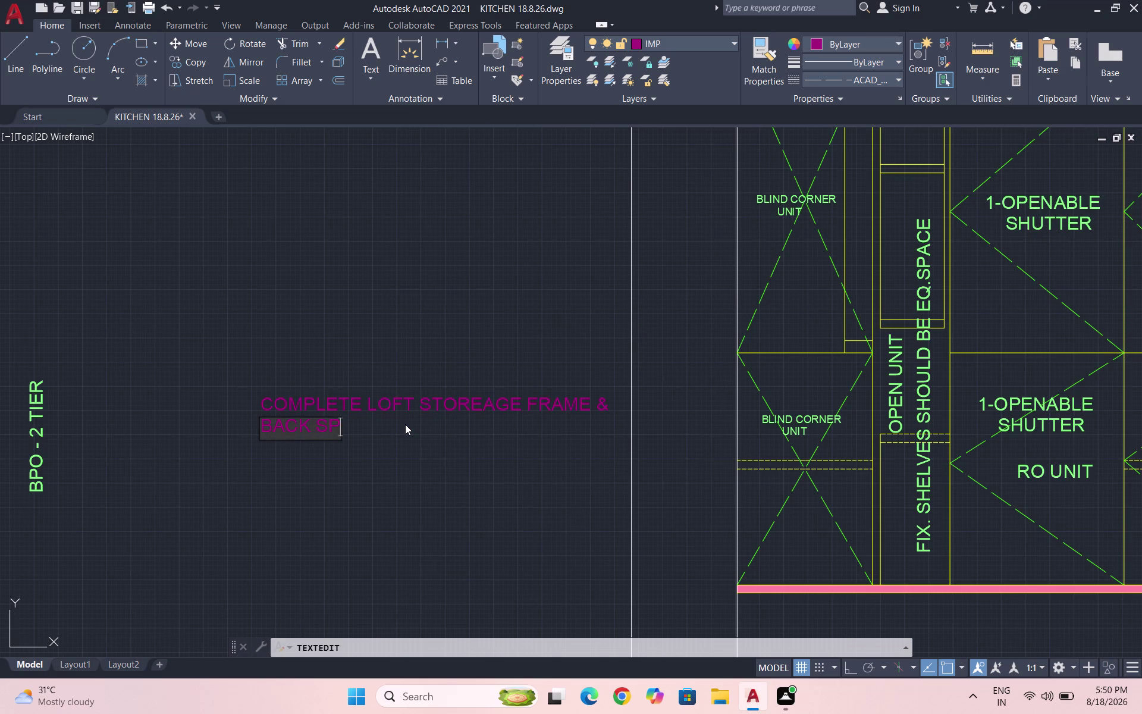
text(LASH)
click(399, 476)
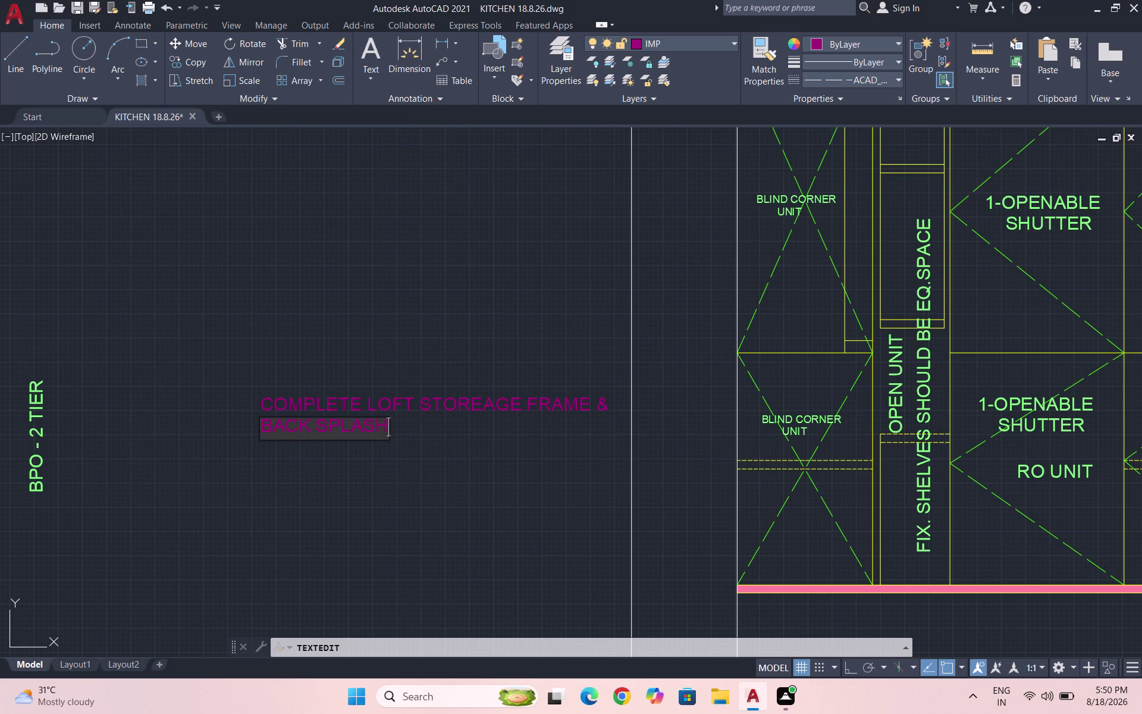
key(Escape)
Copy the BACK SPLASH line into the backsplash beside the kettle.
drag(406, 462, 375, 449)
click(267, 423)
text(C)
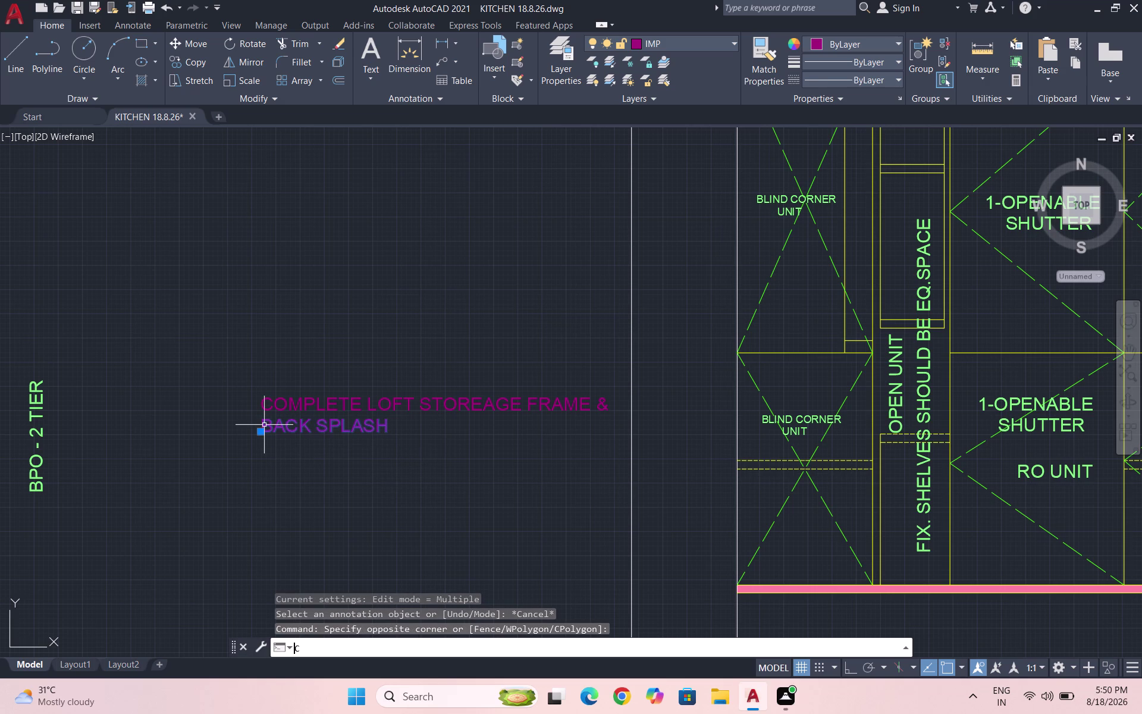
text(O)
key(Return)
click(329, 433)
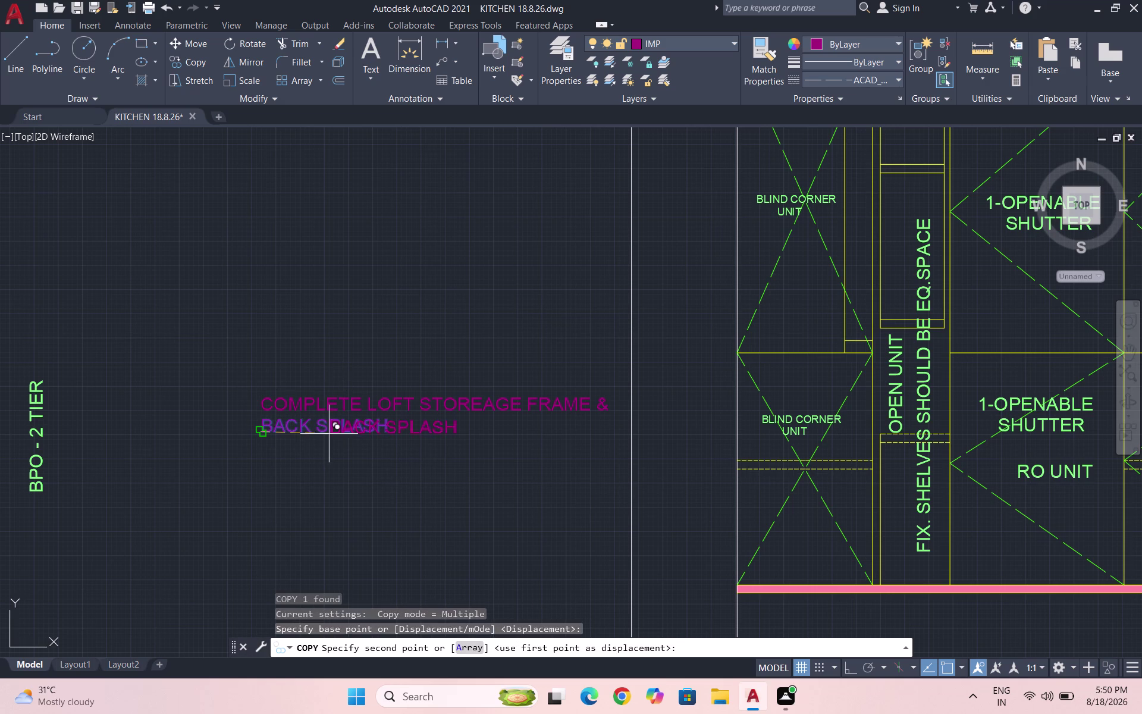
scroll(down, 3)
scroll(up, 3)
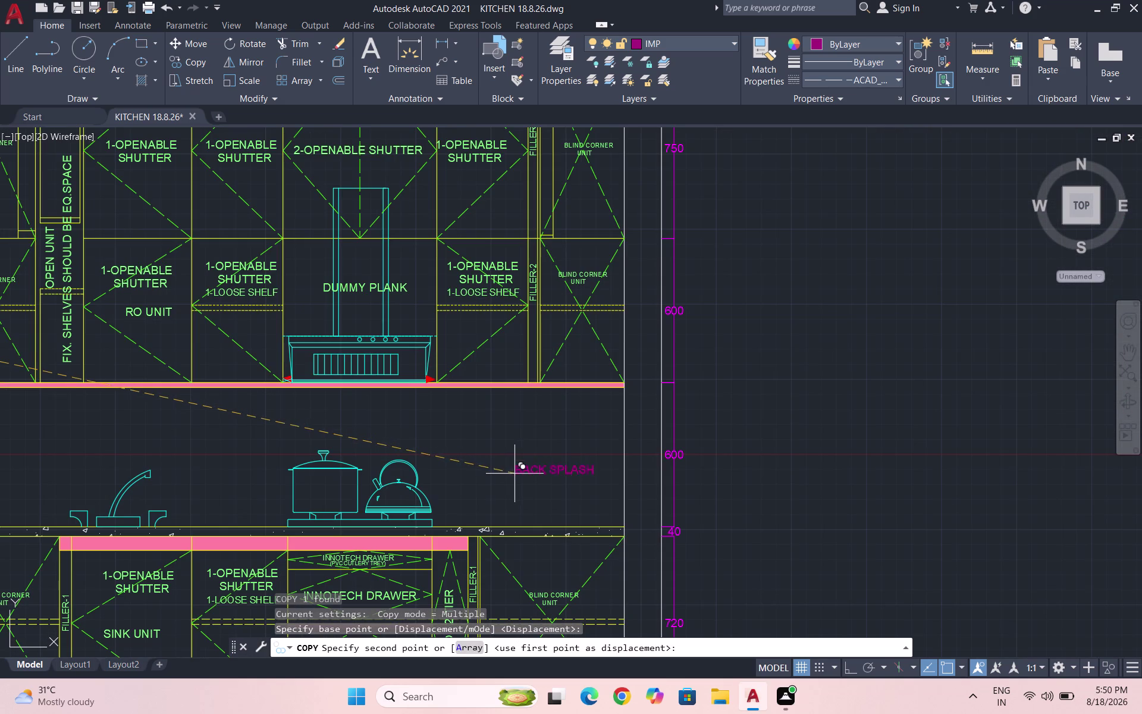
click(490, 468)
key(Escape)
Enlarge the copied BACK SPLASH text with SCALE.
drag(550, 465, 535, 458)
click(497, 444)
text(S)
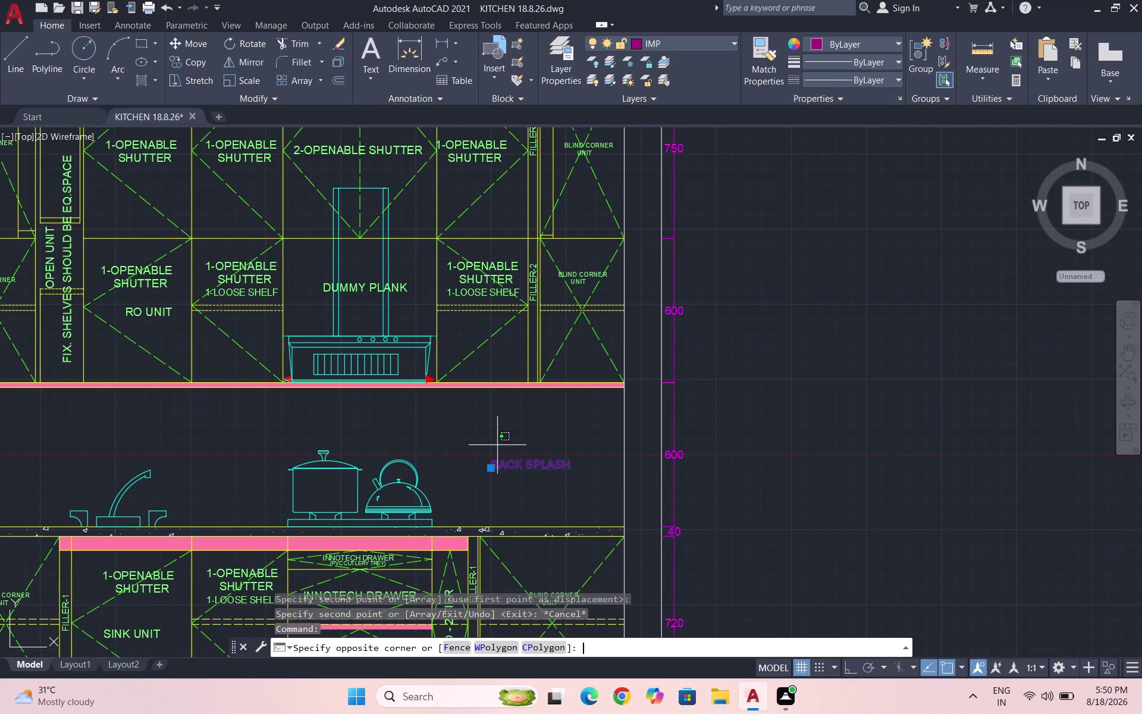
text(C)
key(Return)
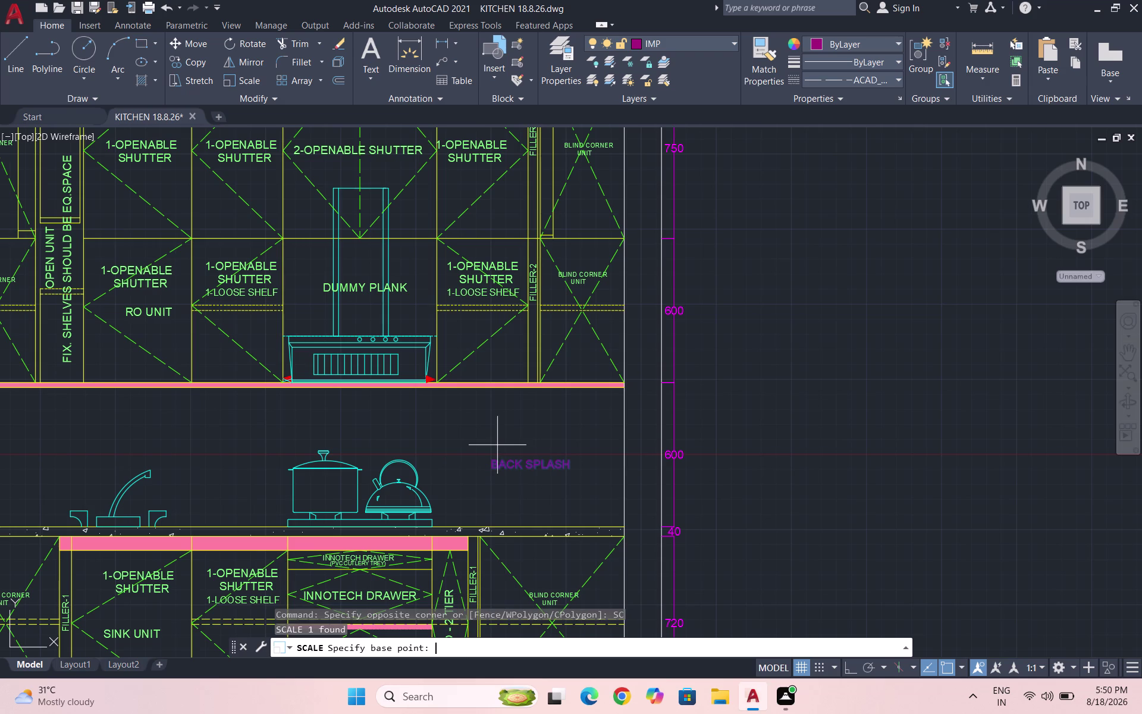
scroll(up, 3)
click(610, 428)
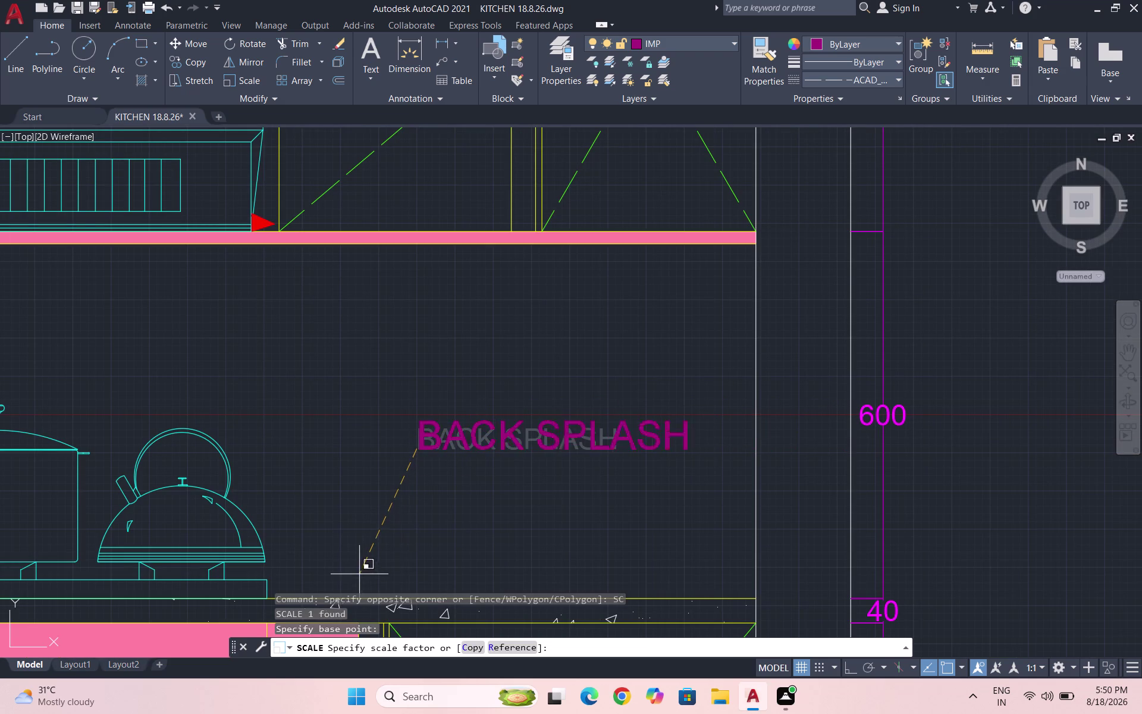
click(357, 593)
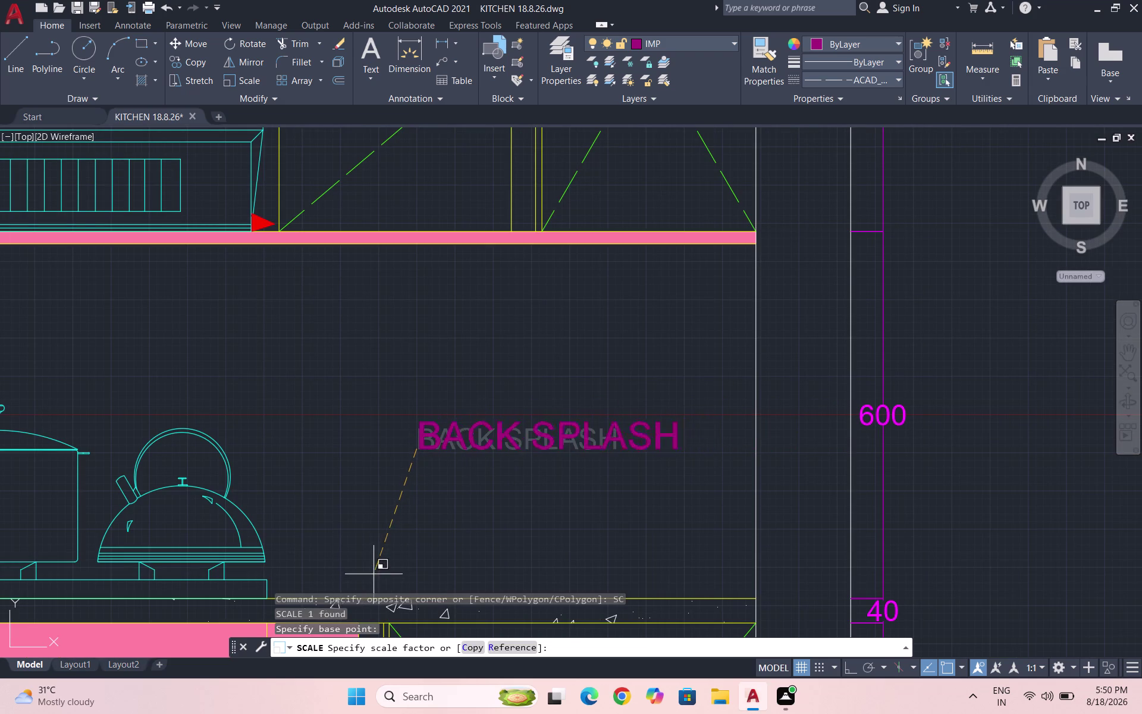
click(339, 578)
Shift the enlarged BACK SPLASH text left within the backsplash area.
drag(648, 475, 590, 446)
click(457, 363)
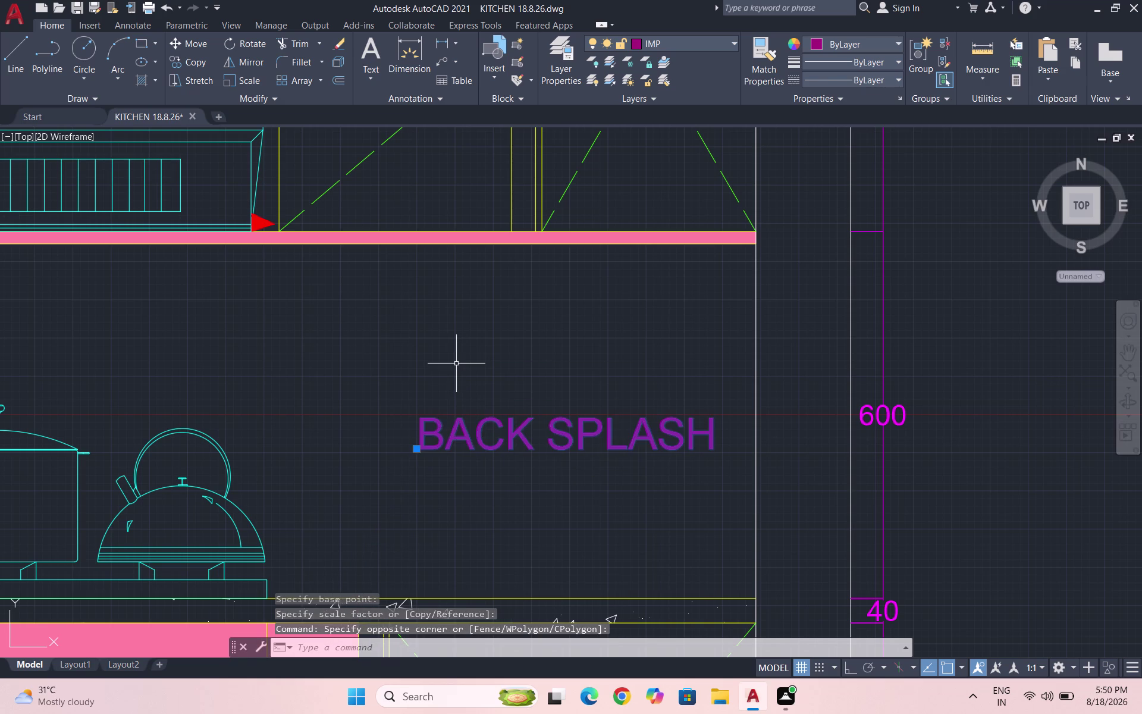
key(m)
key(Return)
click(434, 425)
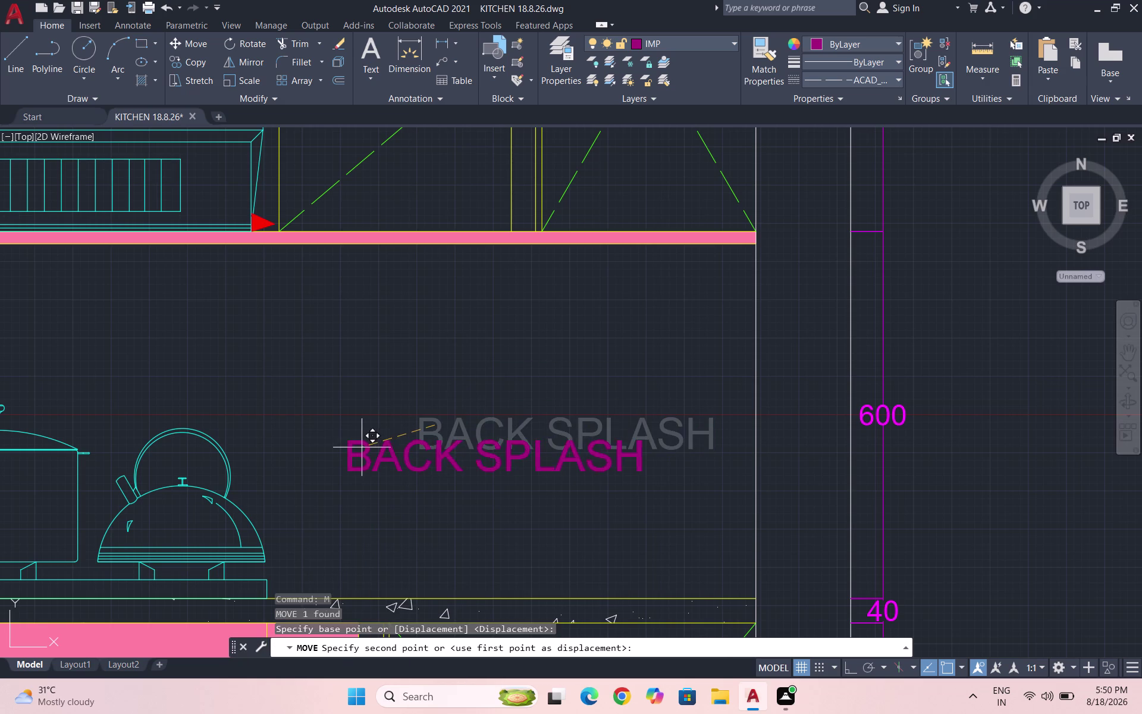
click(362, 439)
key(Escape)
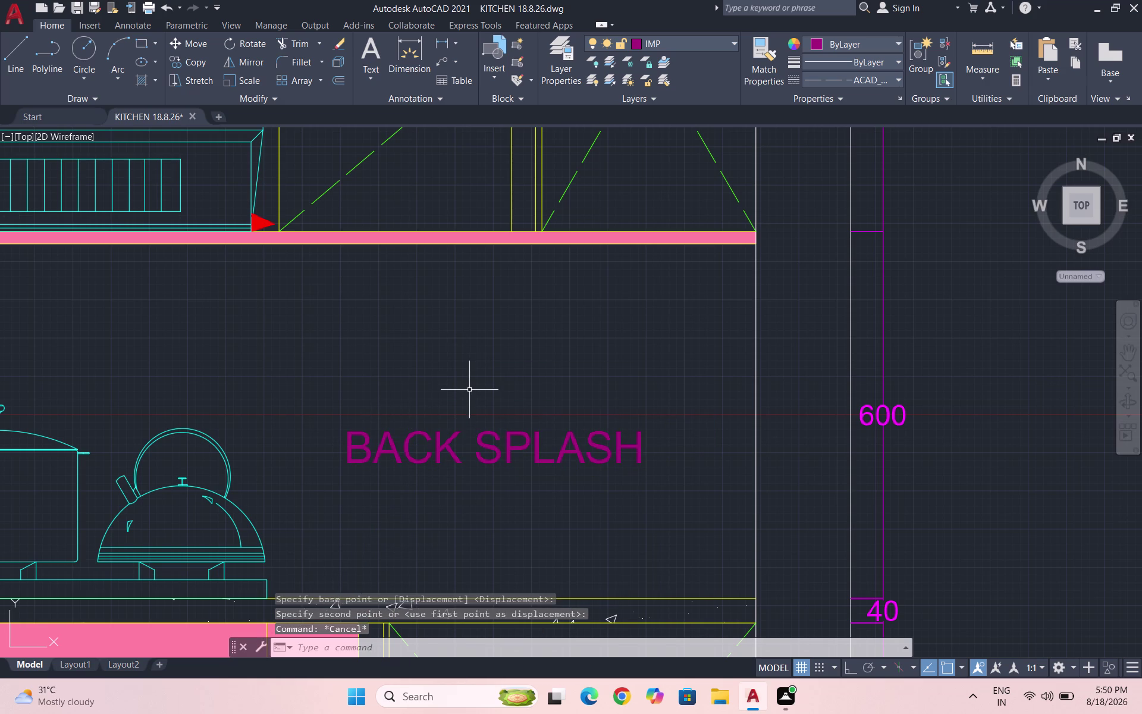
Save the drawing.
key(ctrl+s)
scroll(down, 3)
scroll(down, 3)
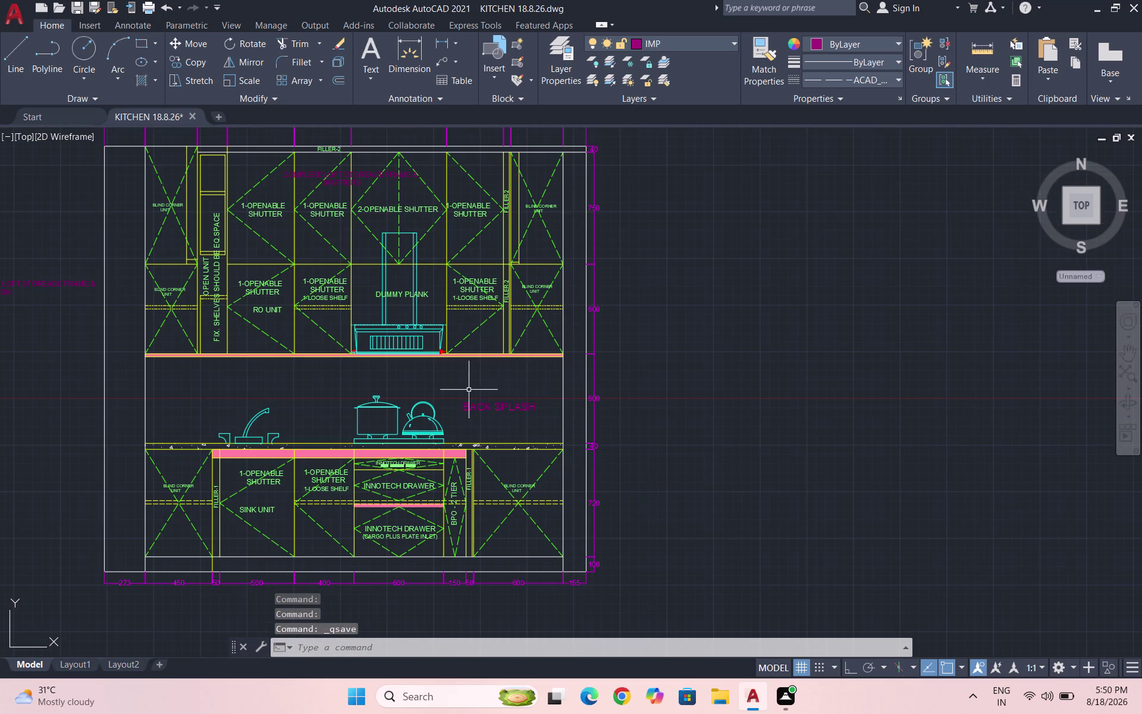
scroll(down, 3)
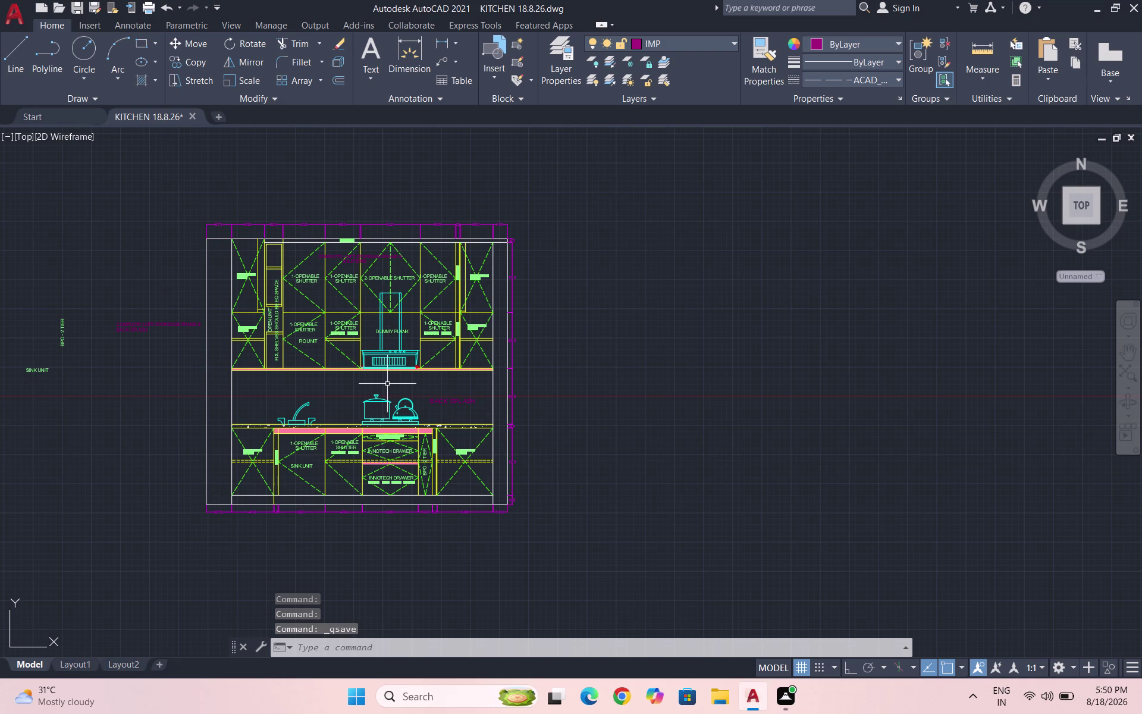